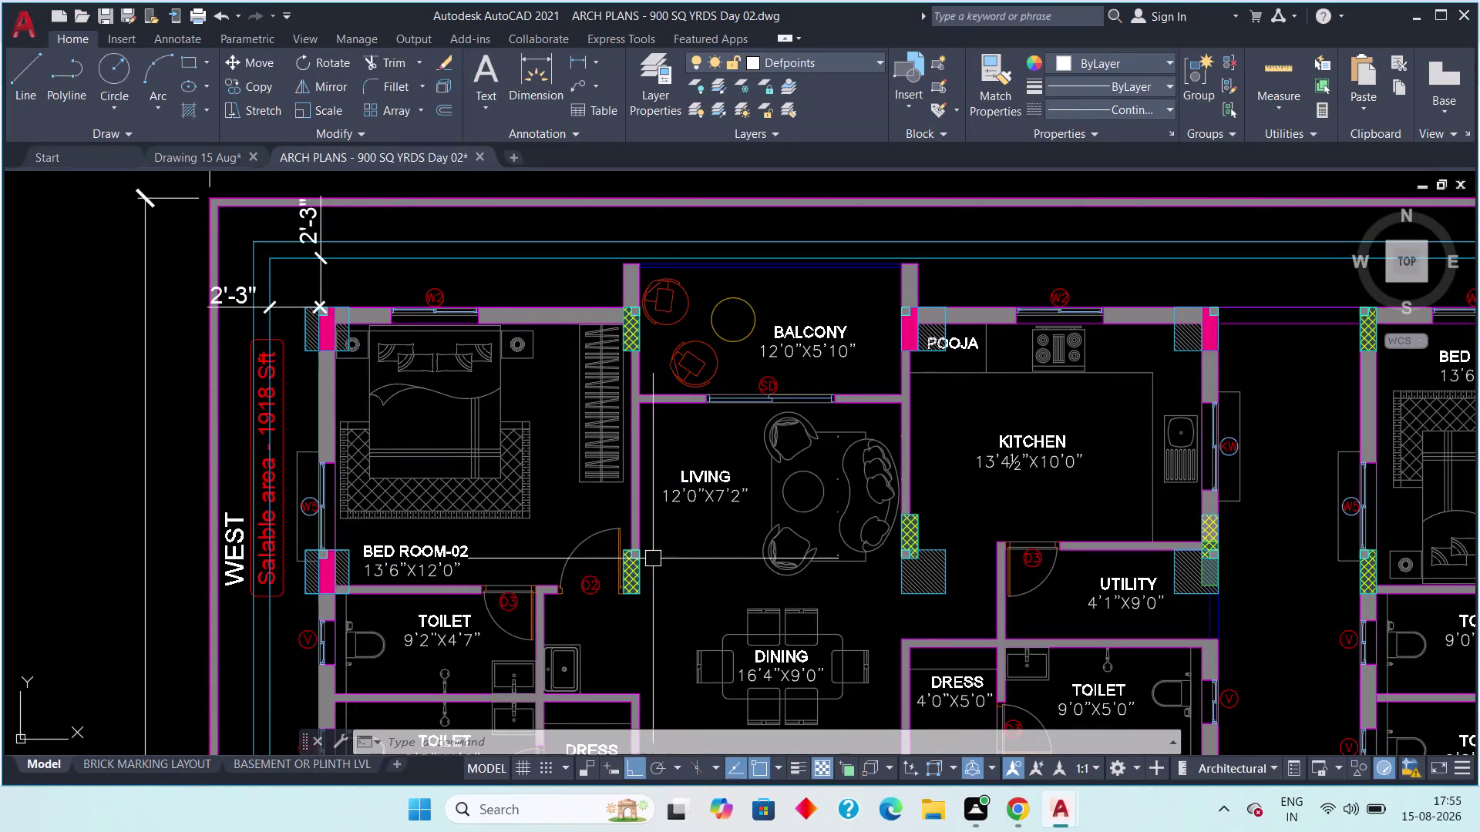
Pan and zoom the ARCH PLANS reference to bring the whole floor plan into view.
scroll(down, 3)
middle_drag(633, 559, 526, 562)
scroll(up, 3)
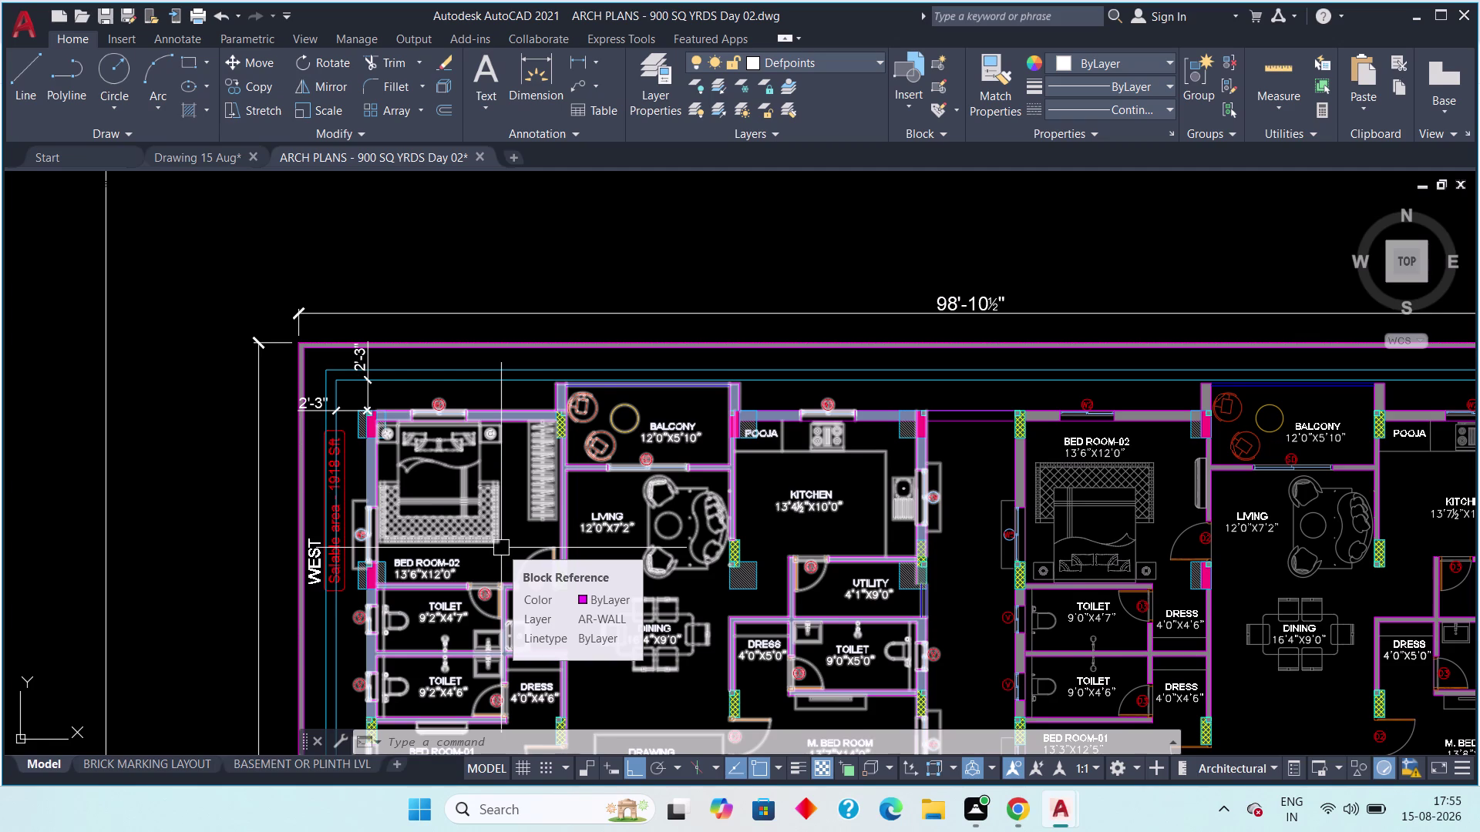
scroll(down, 3)
middle_drag(561, 535, 576, 501)
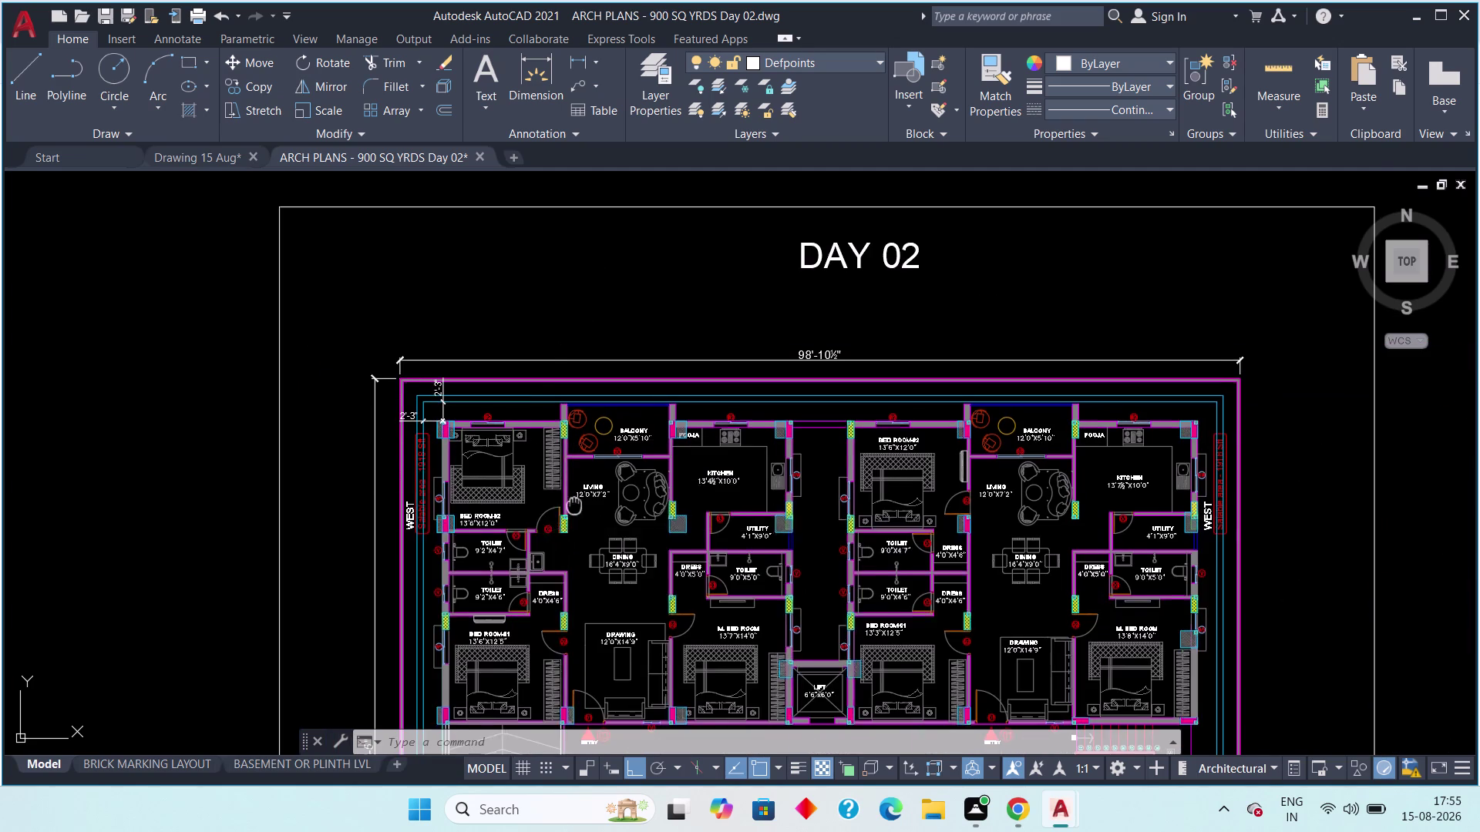
middle_drag(577, 501, 587, 430)
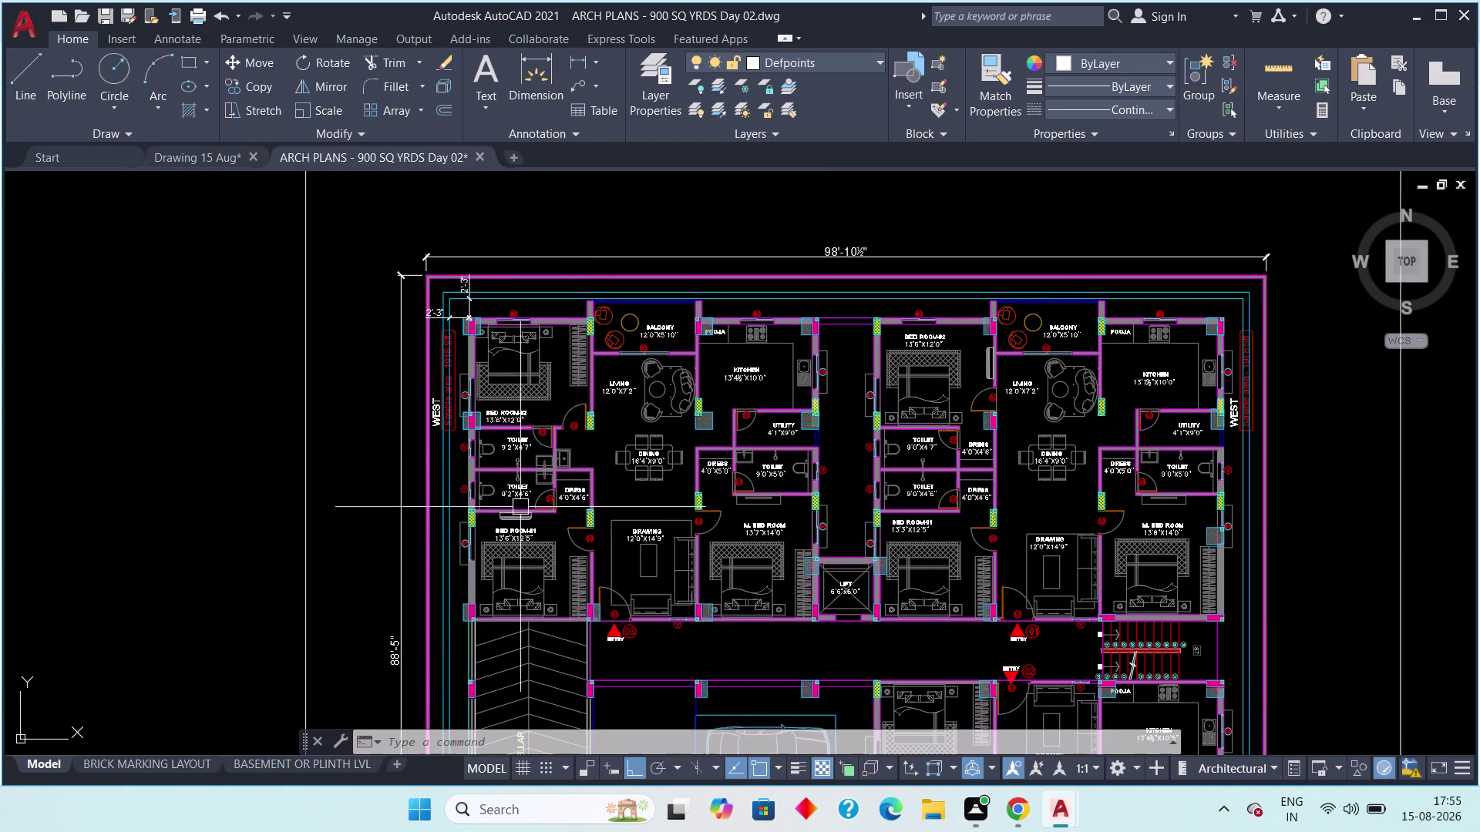
Zoom in on BED ROOM-02 to read its 13'6" x 12'0" size, then return to Drawing 15 Aug.
middle_drag(473, 407, 448, 485)
scroll(up, 3)
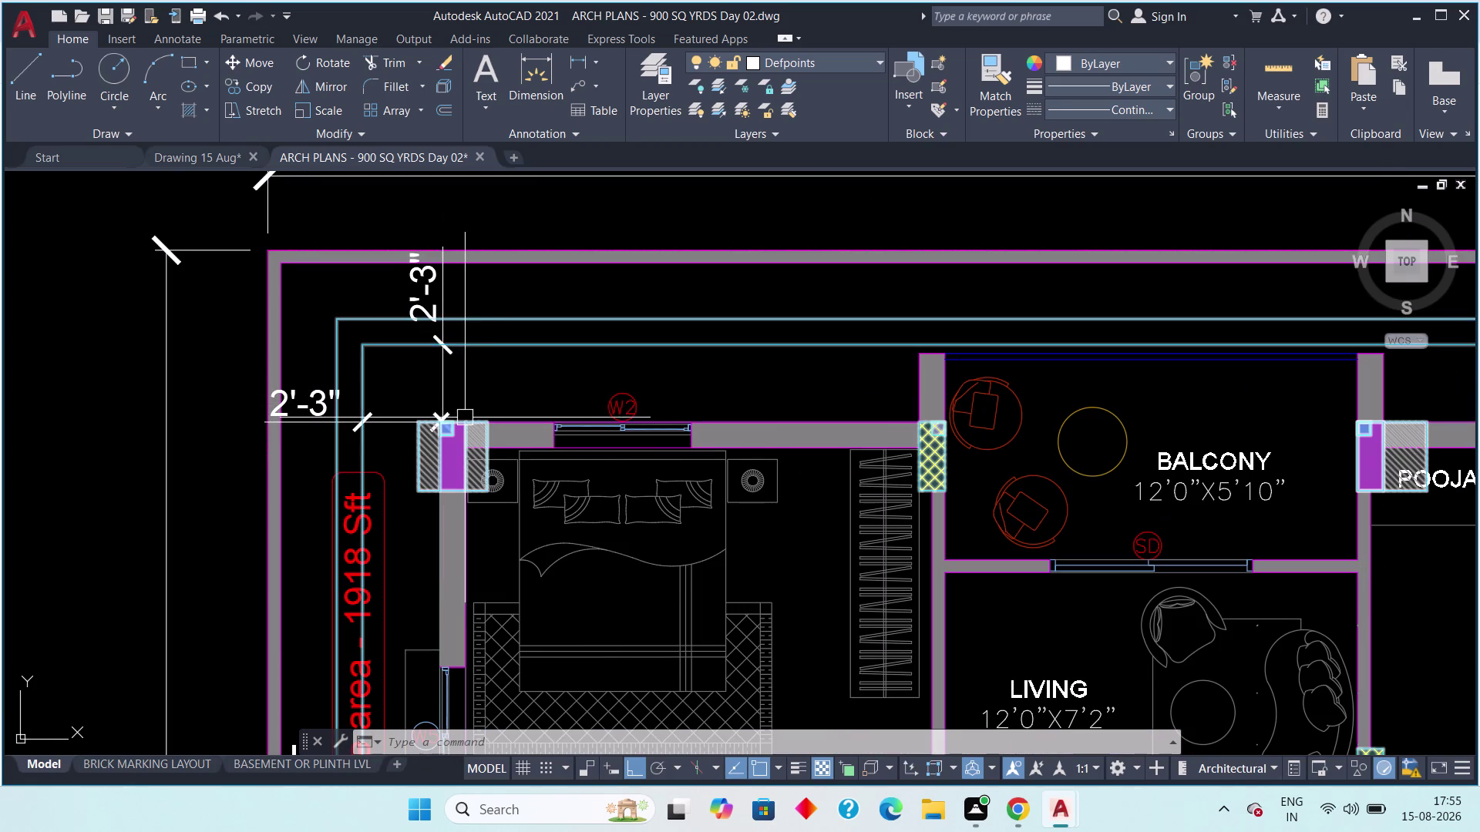
scroll(down, 3)
middle_drag(615, 453, 566, 463)
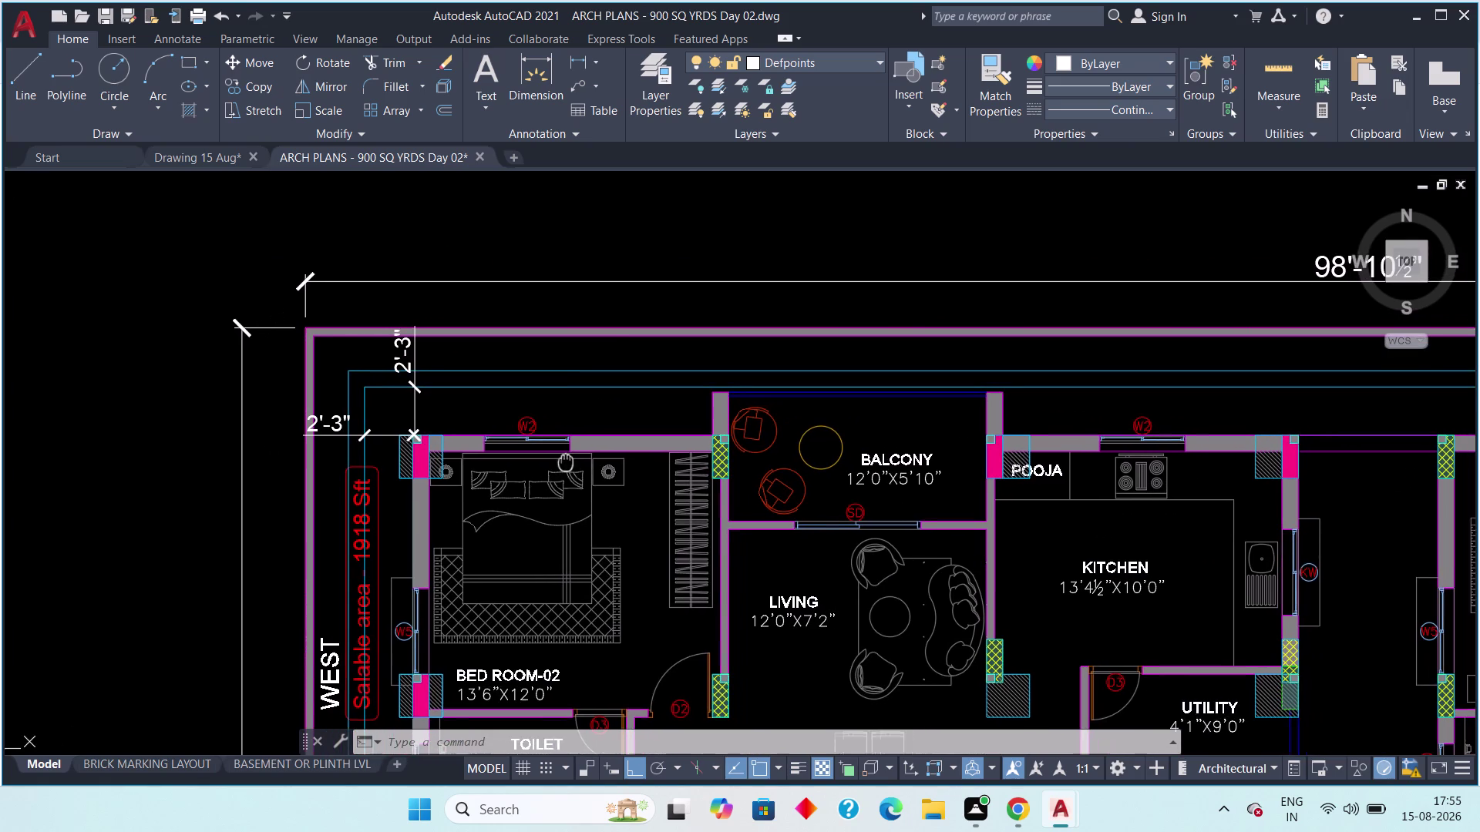
middle_drag(566, 463, 564, 463)
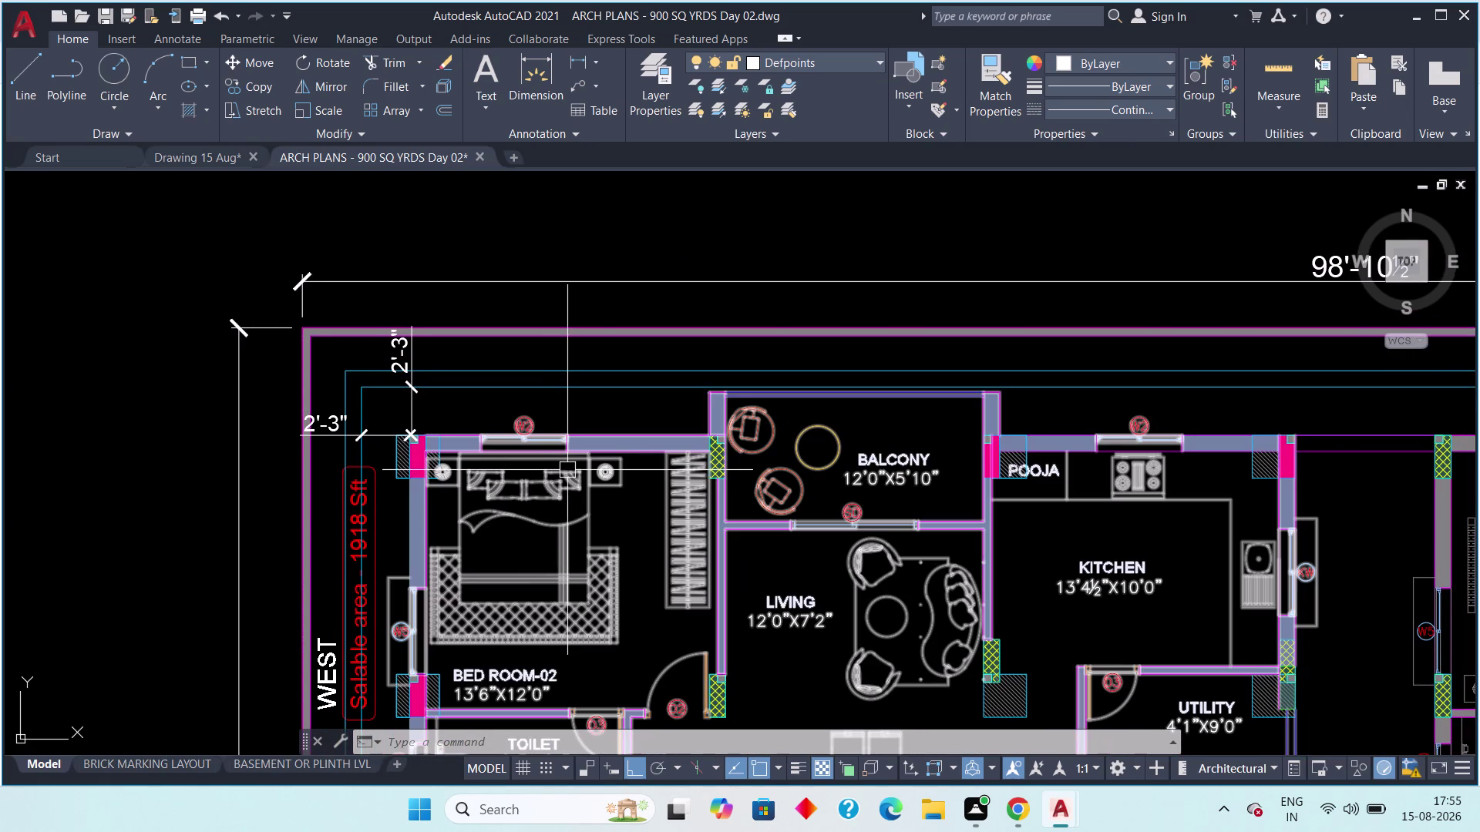
middle_drag(587, 659, 590, 485)
scroll(up, 3)
scroll(down, 3)
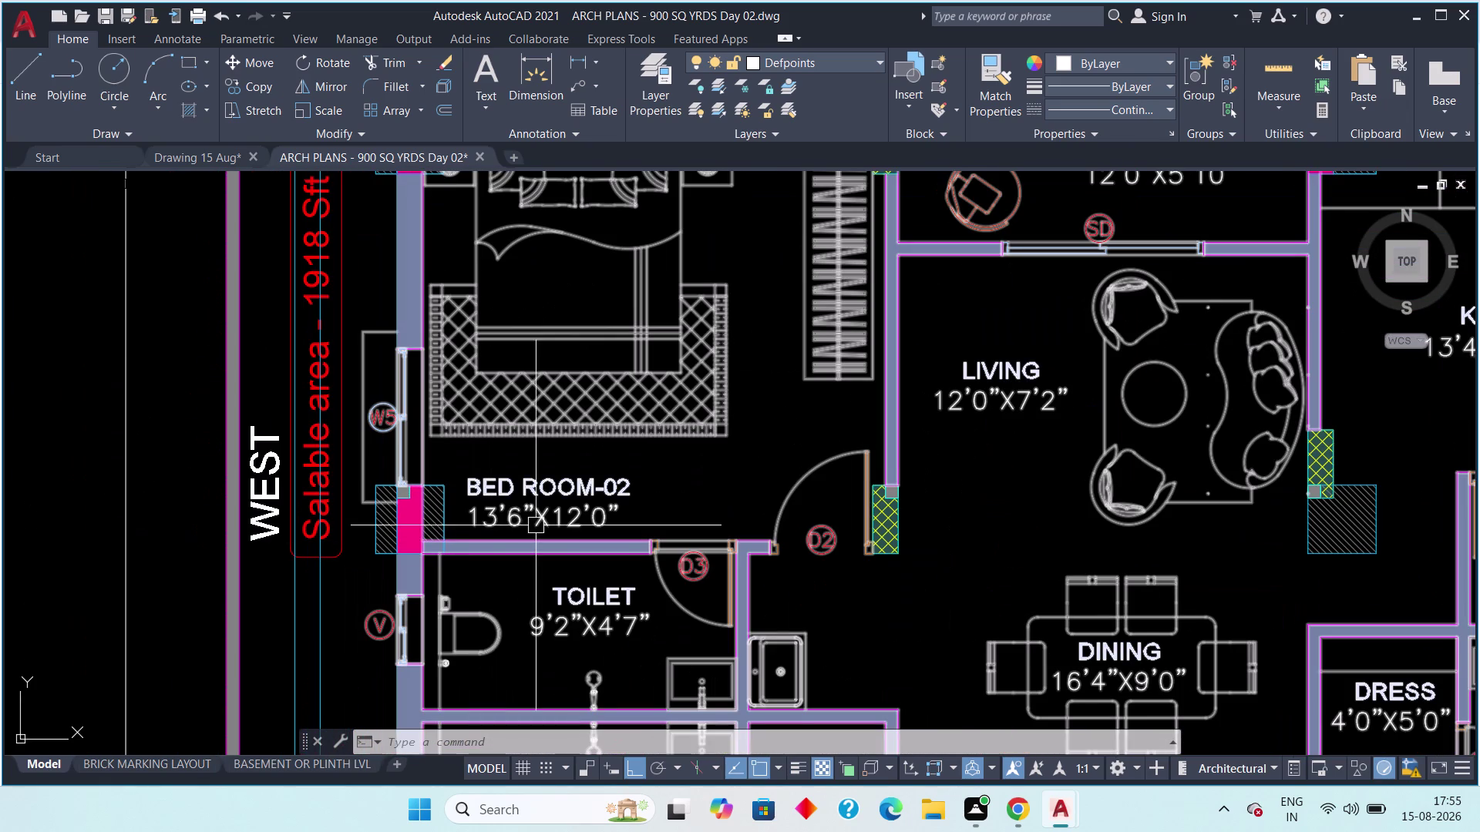
scroll(down, 3)
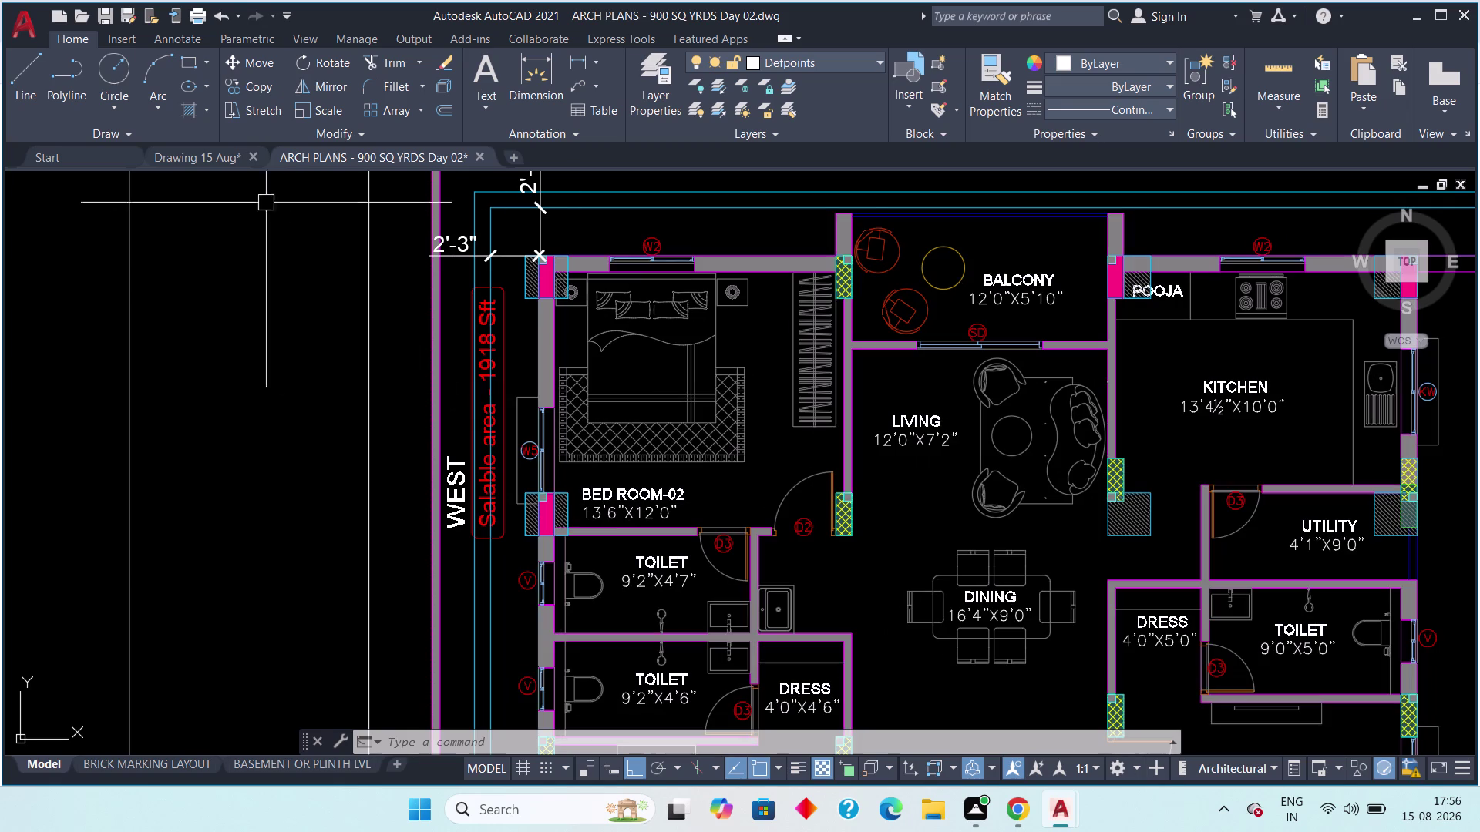
click(200, 158)
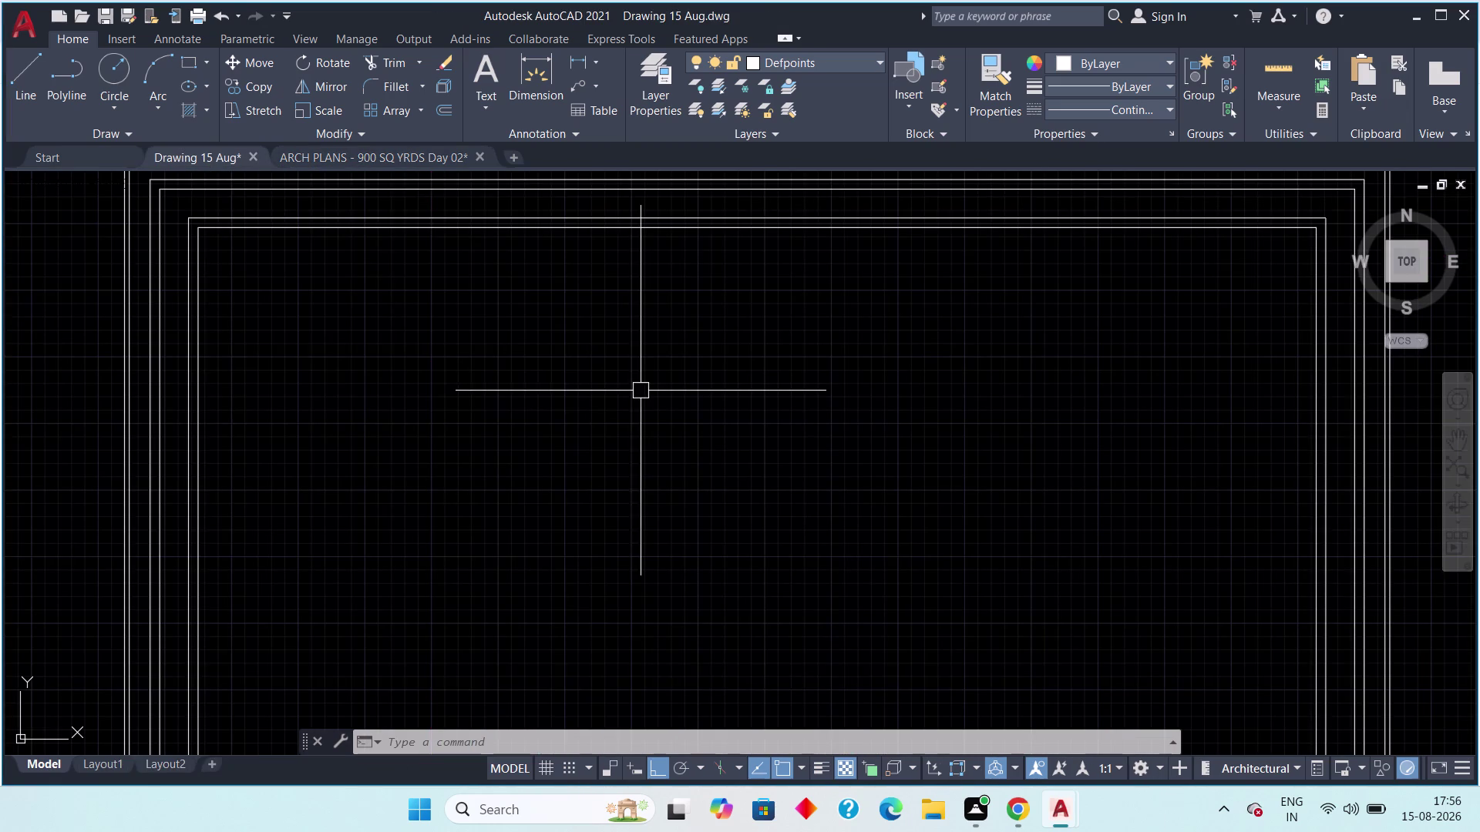
Explode the inner wall outline in Drawing 15 Aug into separate lines.
middle_drag(342, 364, 420, 381)
click(277, 425)
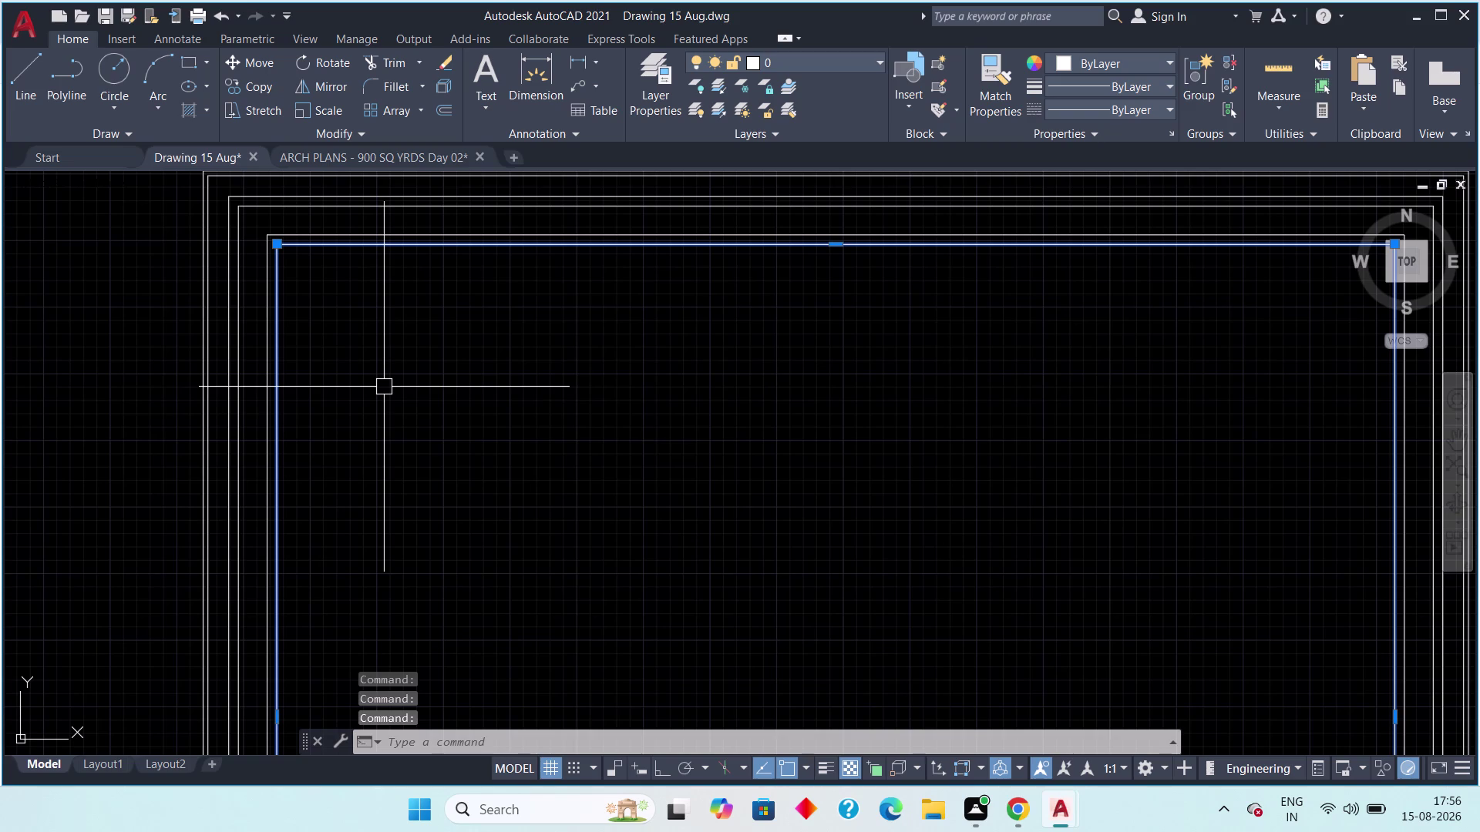
text(explo)
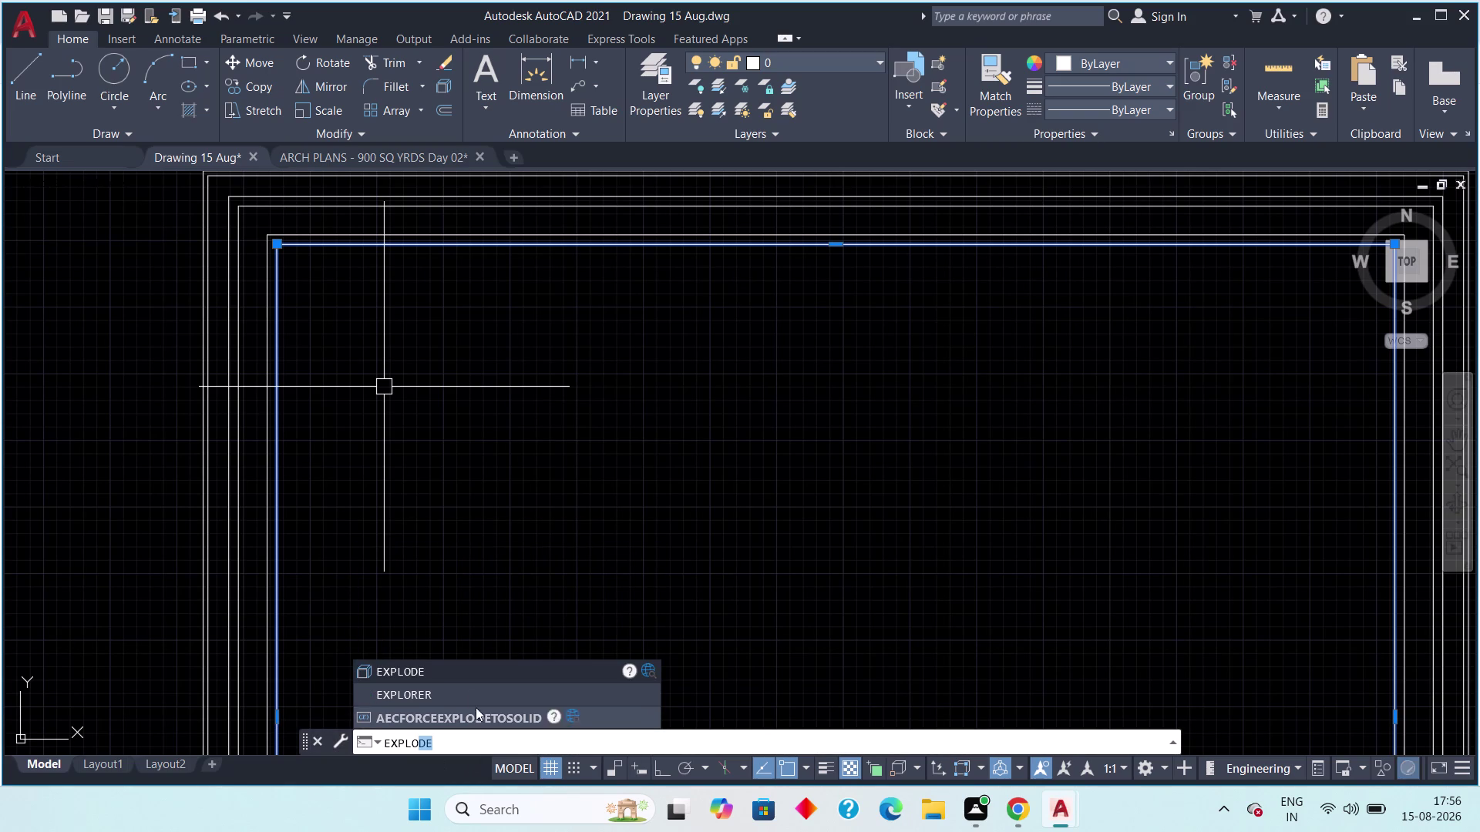
click(445, 667)
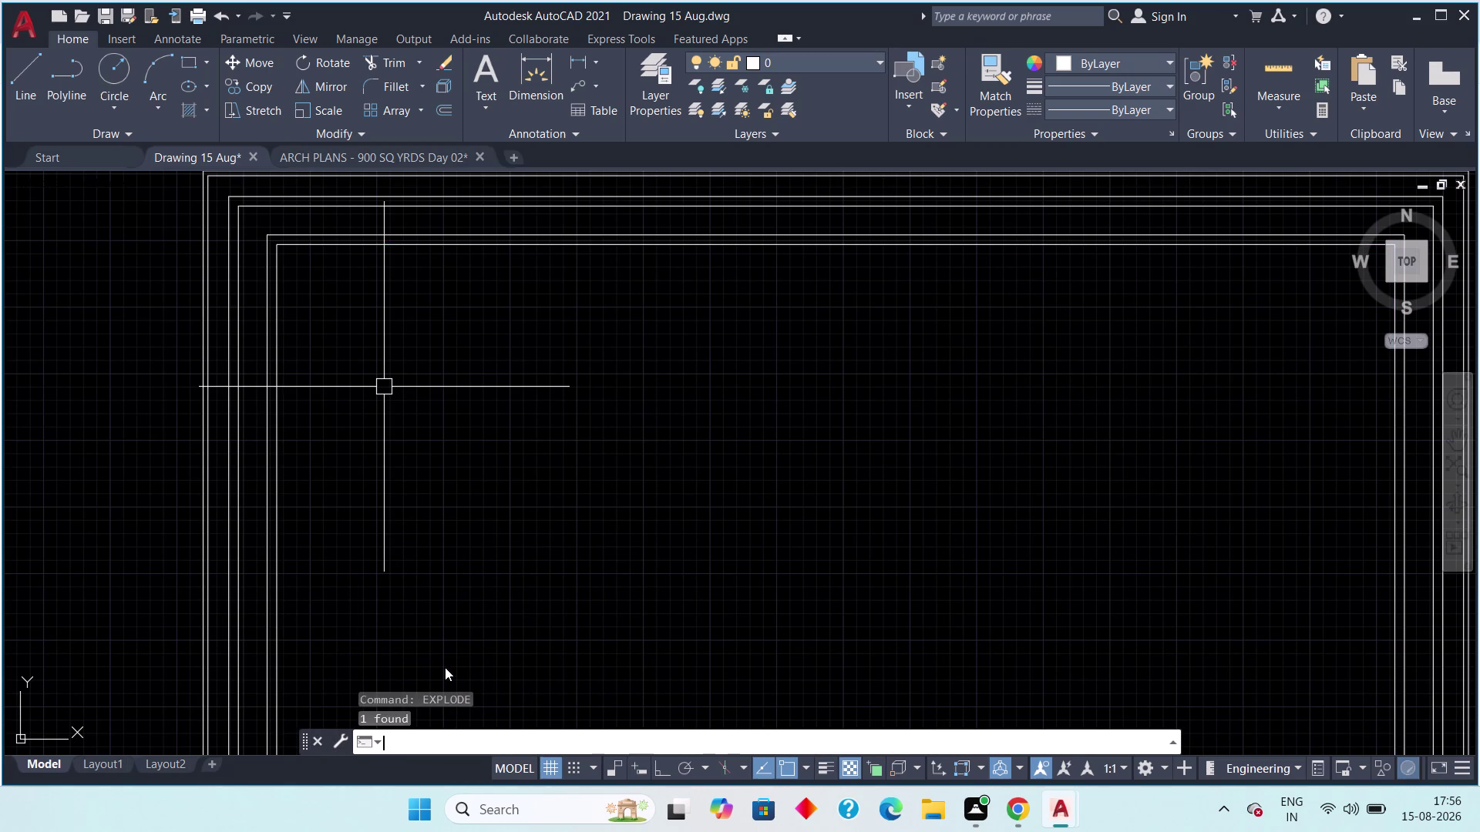
click(283, 510)
key(Escape)
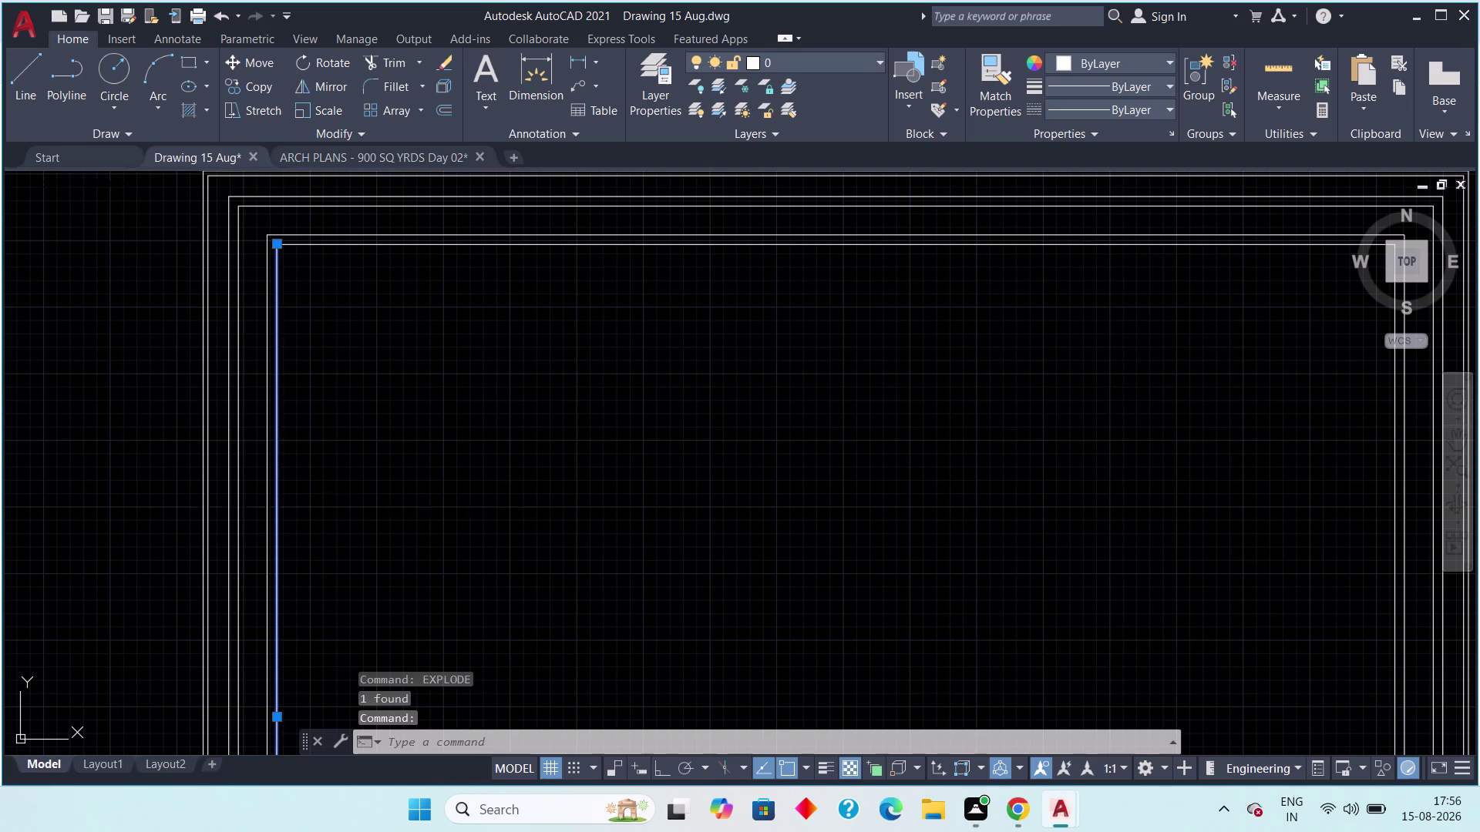
Offset the left inner wall line 13'6" to the right for the bedroom width.
key(o)
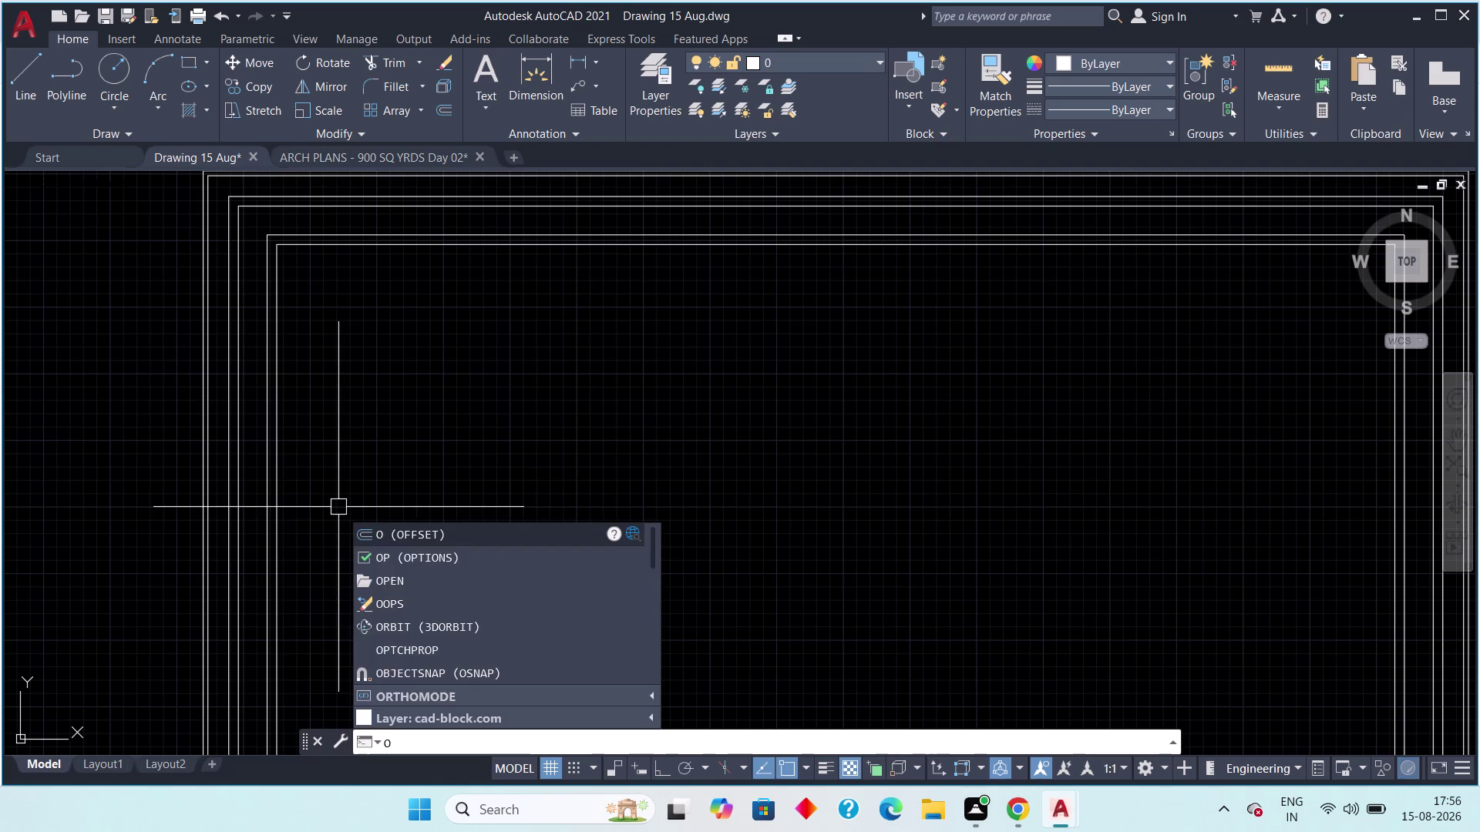
text(ff)
key(space)
text(13)
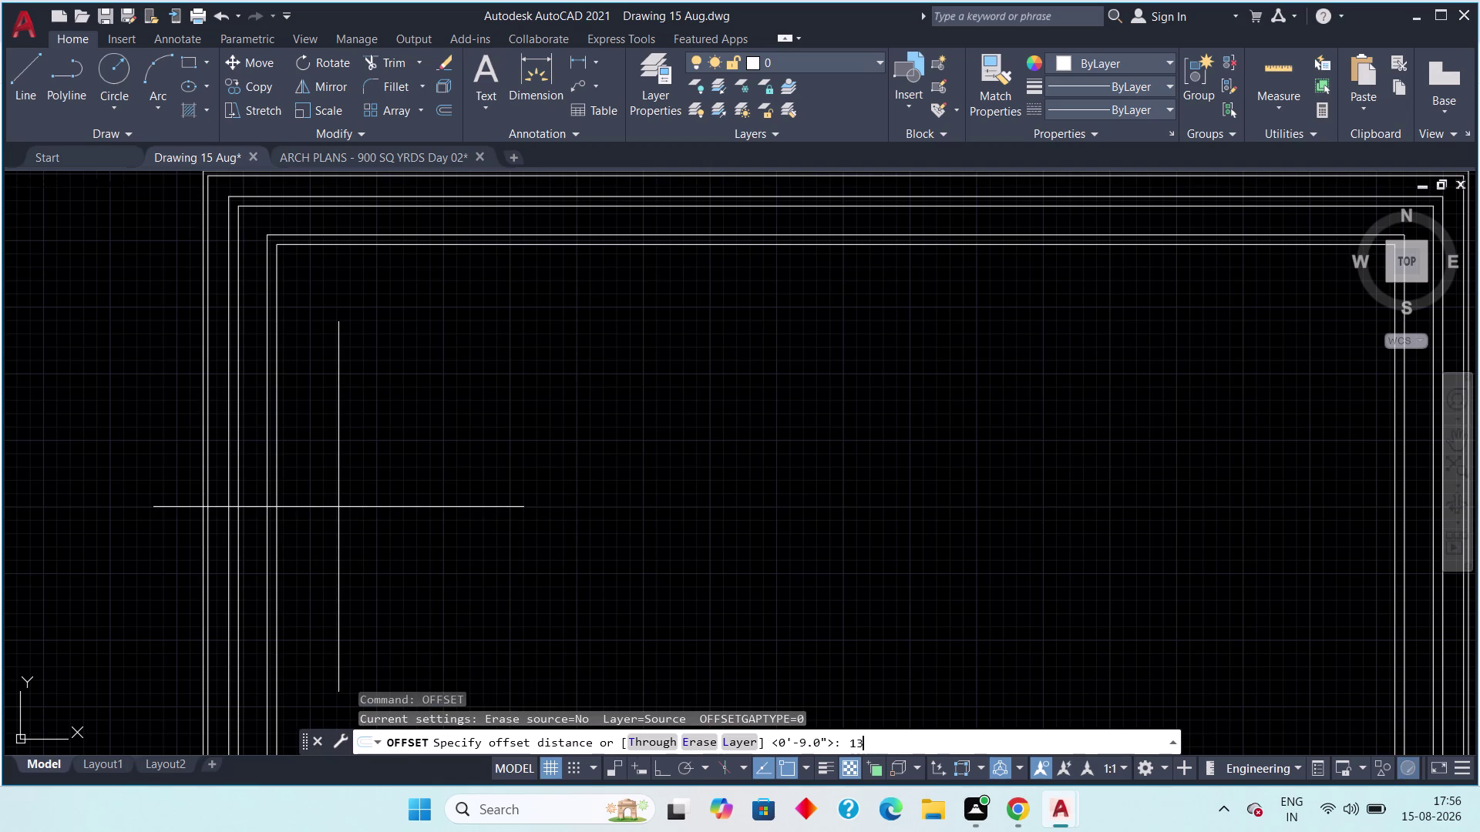
text('6)
key(shift+quotedbl)
key(space)
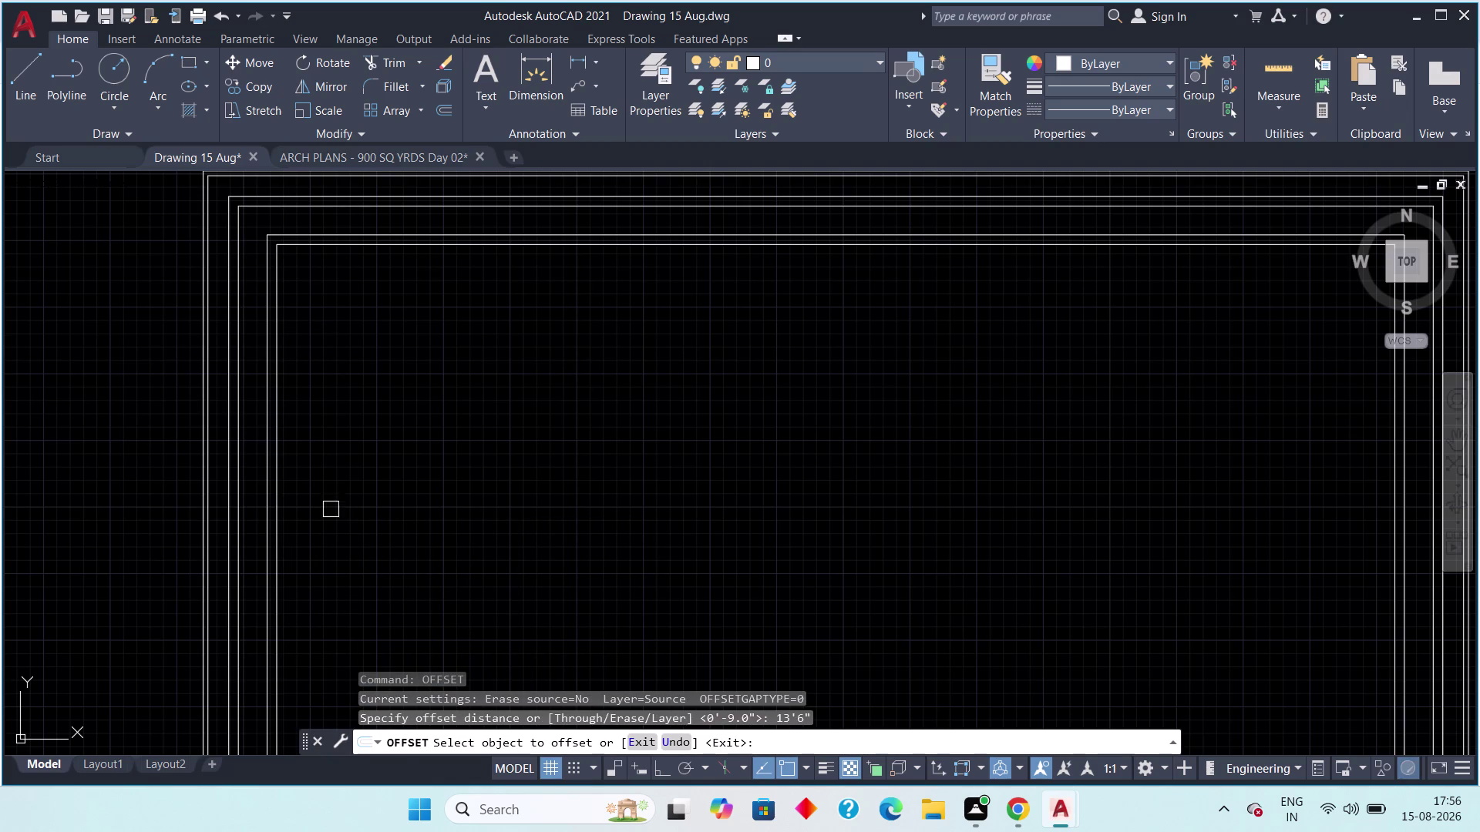
click(283, 540)
click(407, 510)
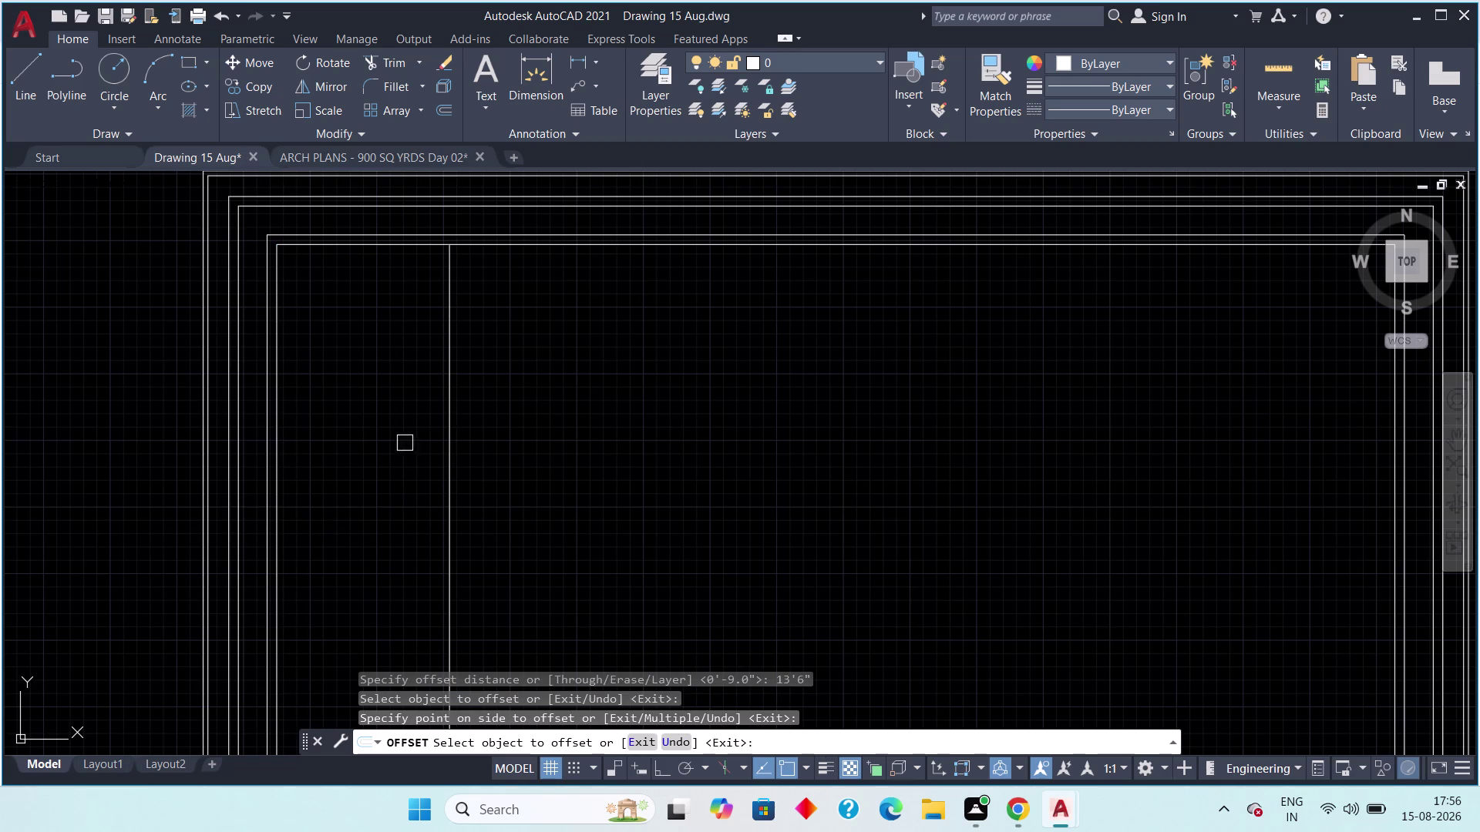
key(Escape)
Add a 4.5" wall-thickness line beside the new bedroom wall line.
key(space)
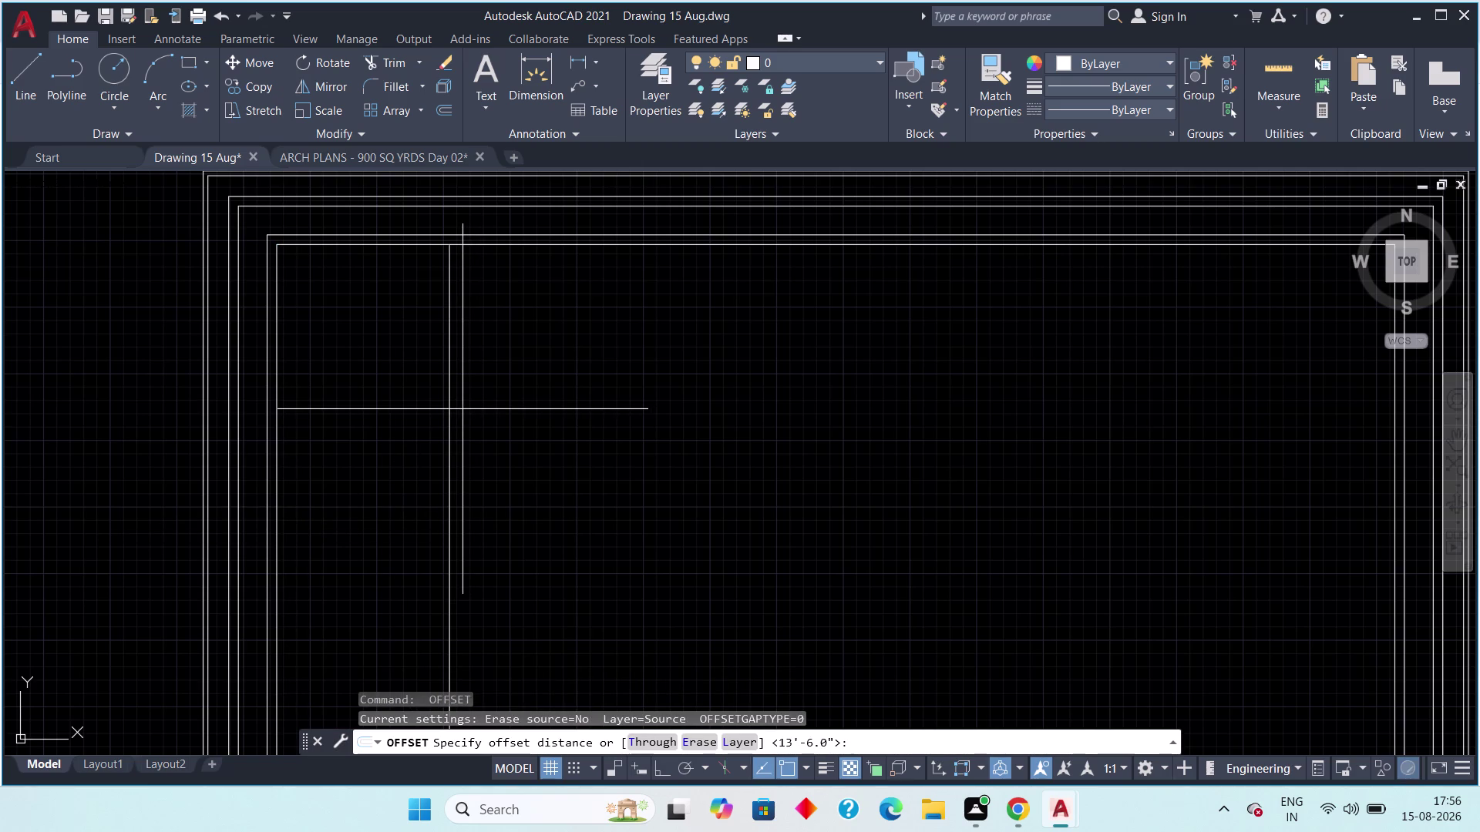
text(4.5")
key(space)
click(450, 430)
click(540, 423)
key(Escape)
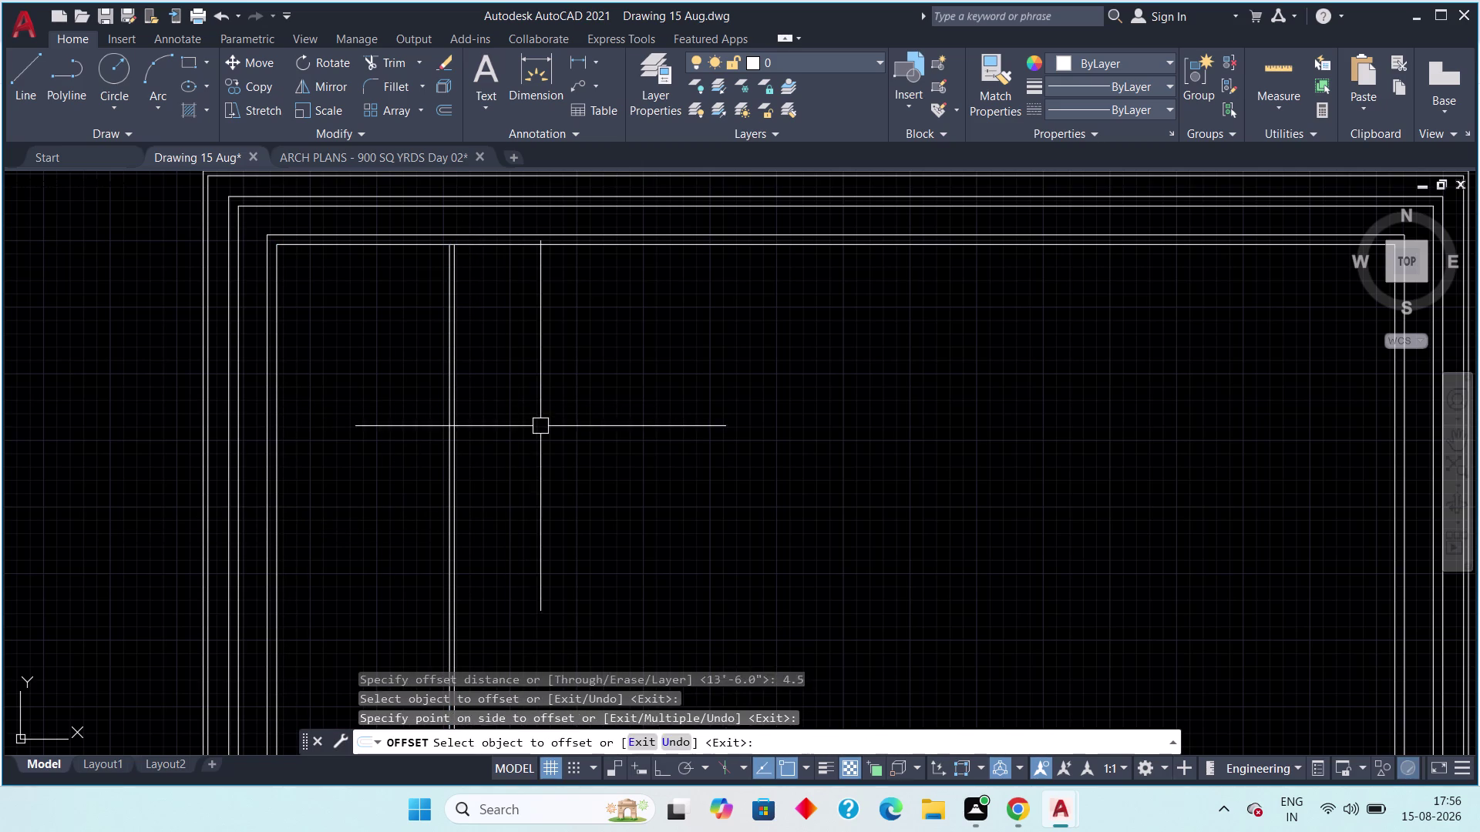
Offset the last wall line 12' to the right.
key(space)
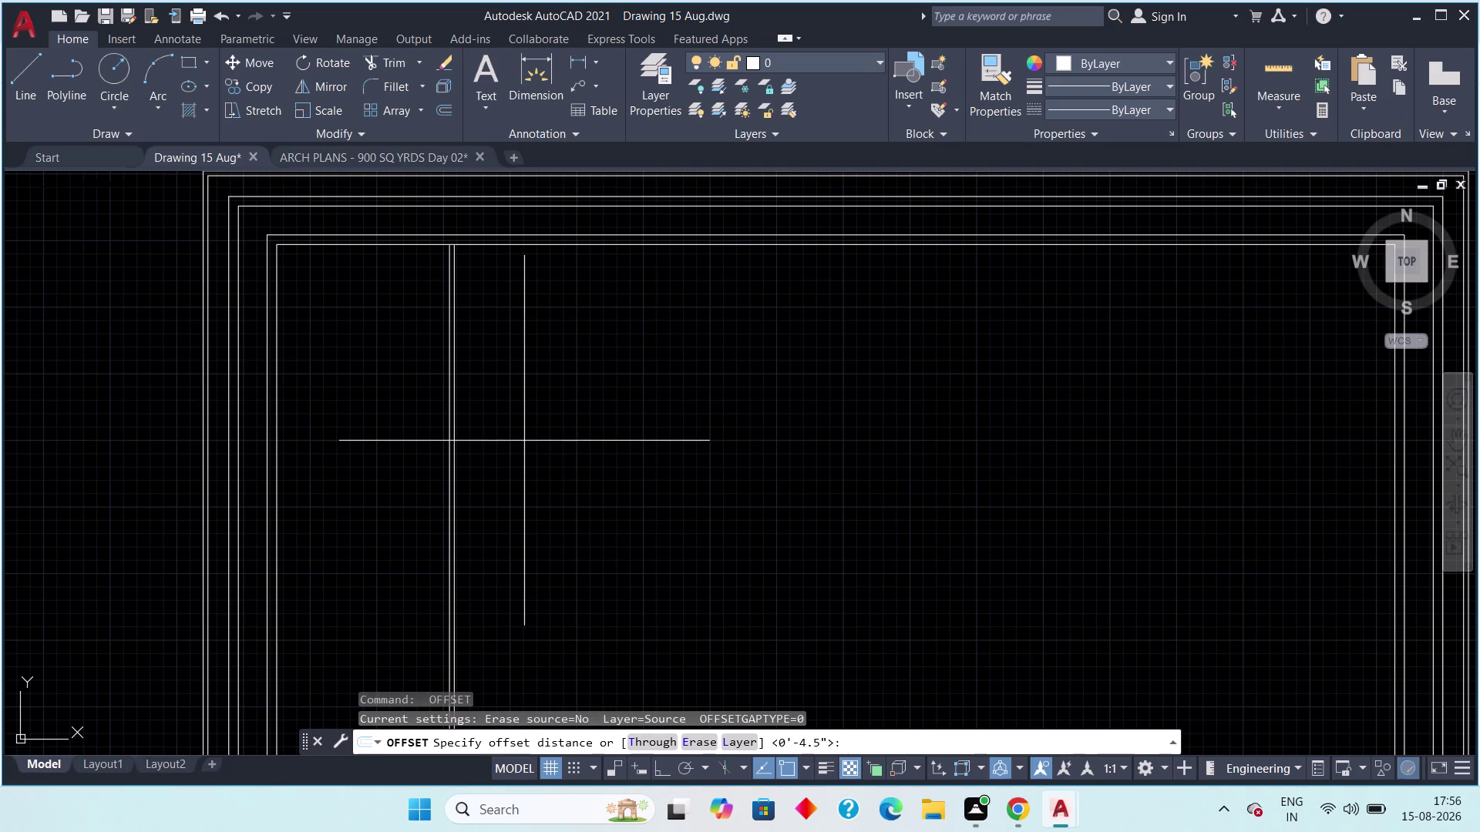
text(12)
key(apostrophe)
key(space)
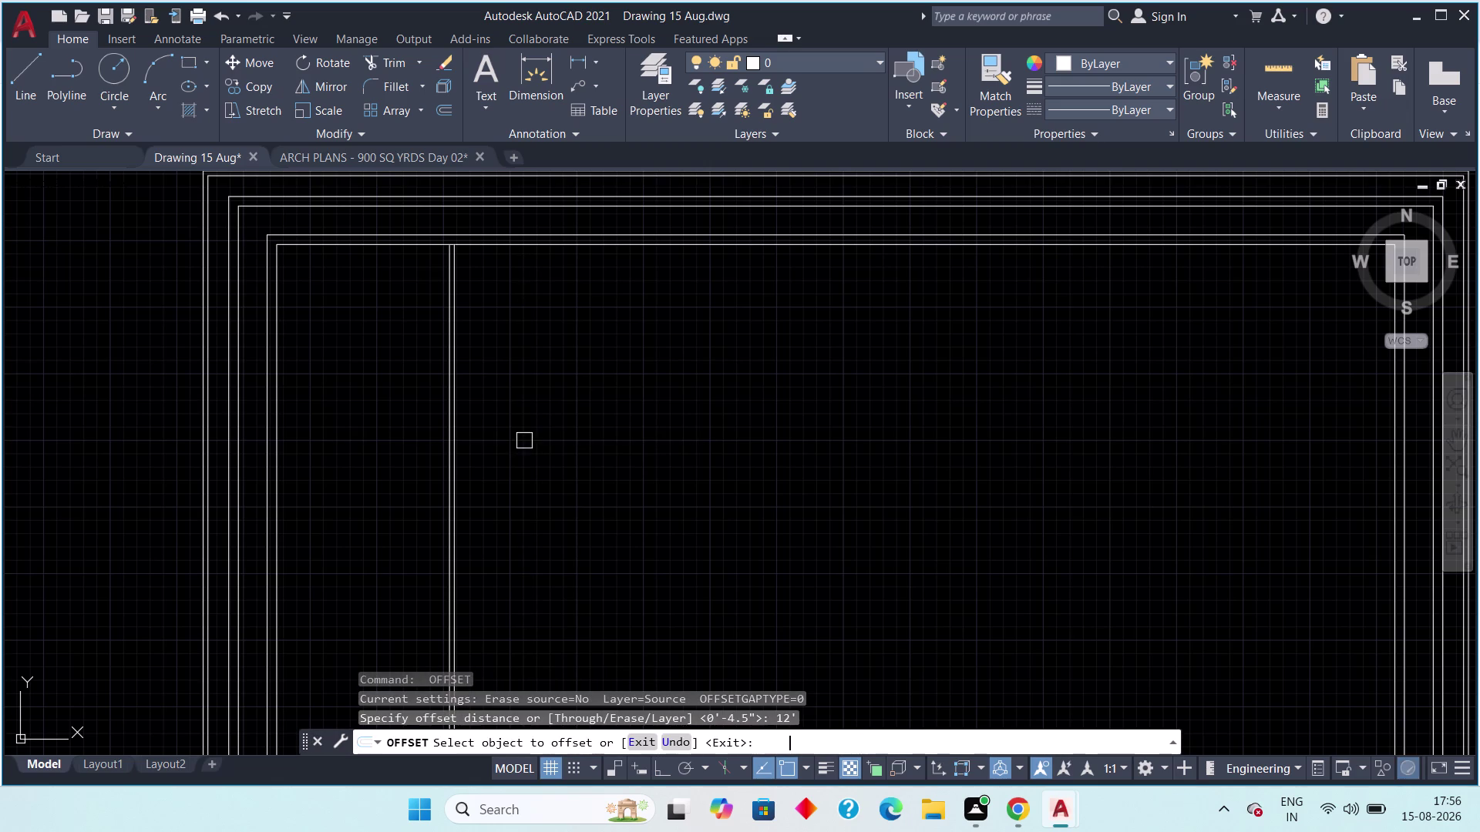
scroll(up, 3)
click(434, 517)
click(523, 496)
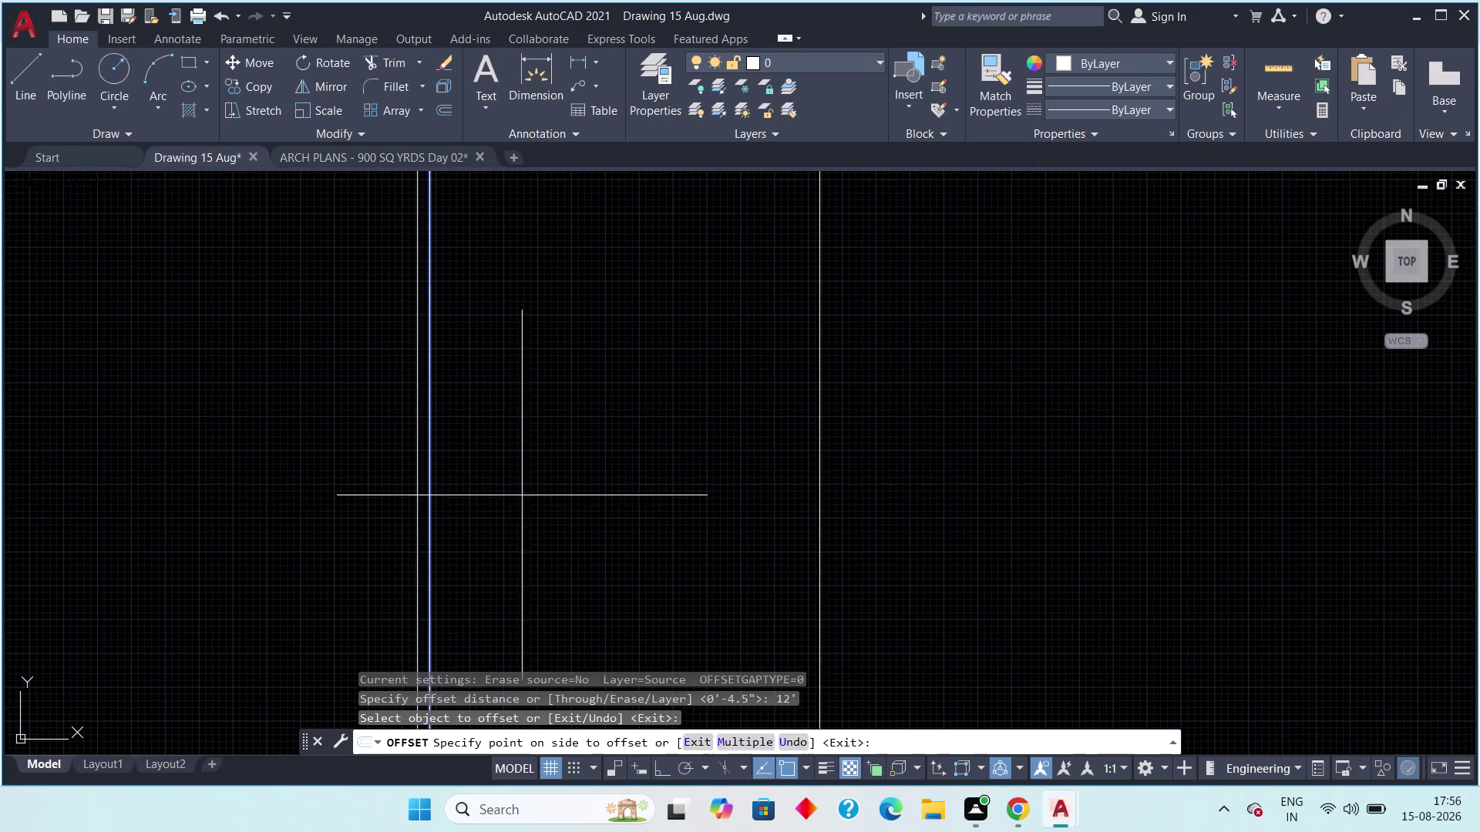
scroll(down, 3)
middle_drag(581, 475, 481, 470)
key(Escape)
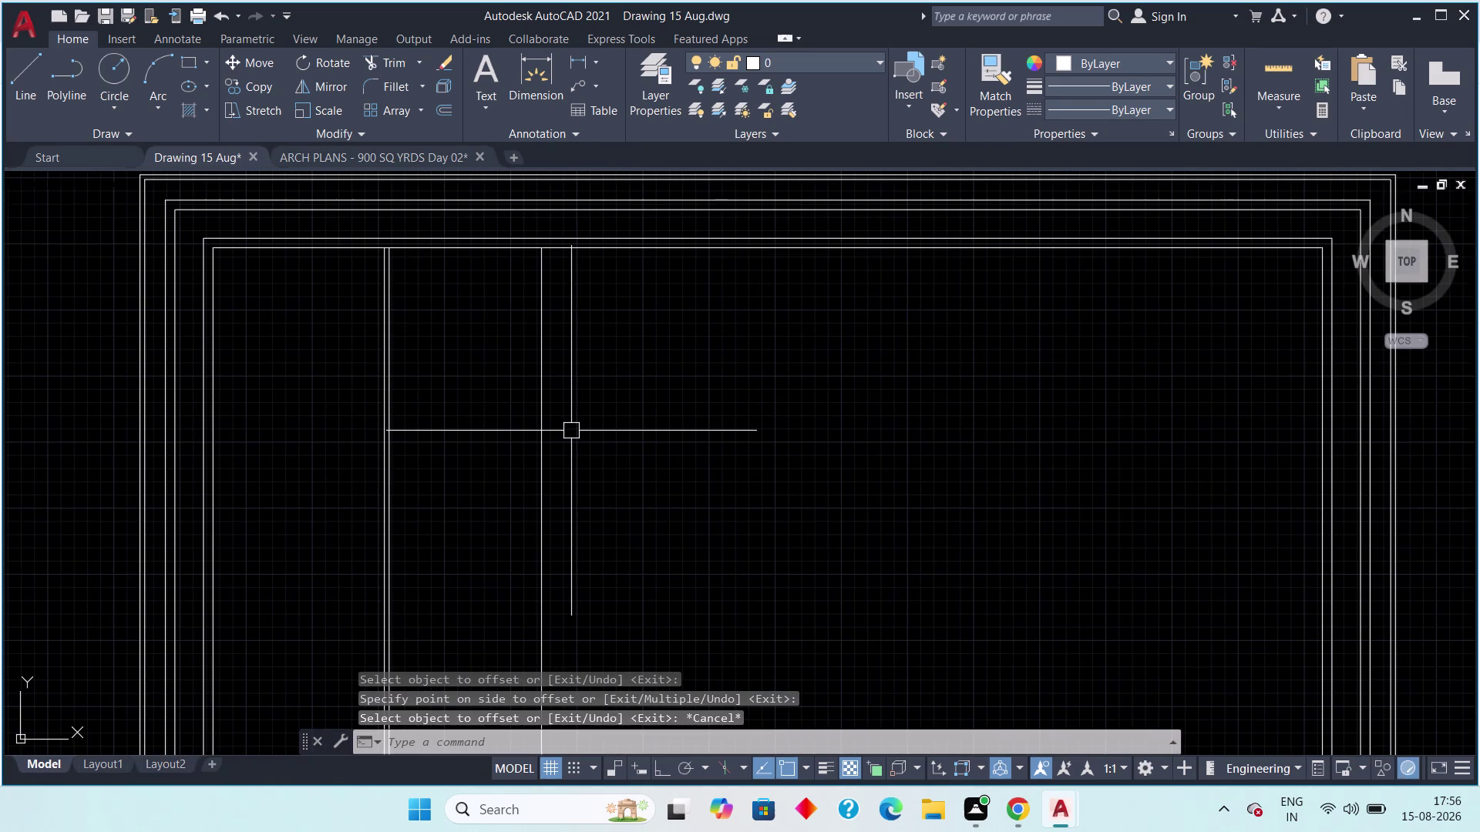
Add a 4.5" thickness line beside the 12-foot wall line, then show the reference plan.
key(space)
text(4)
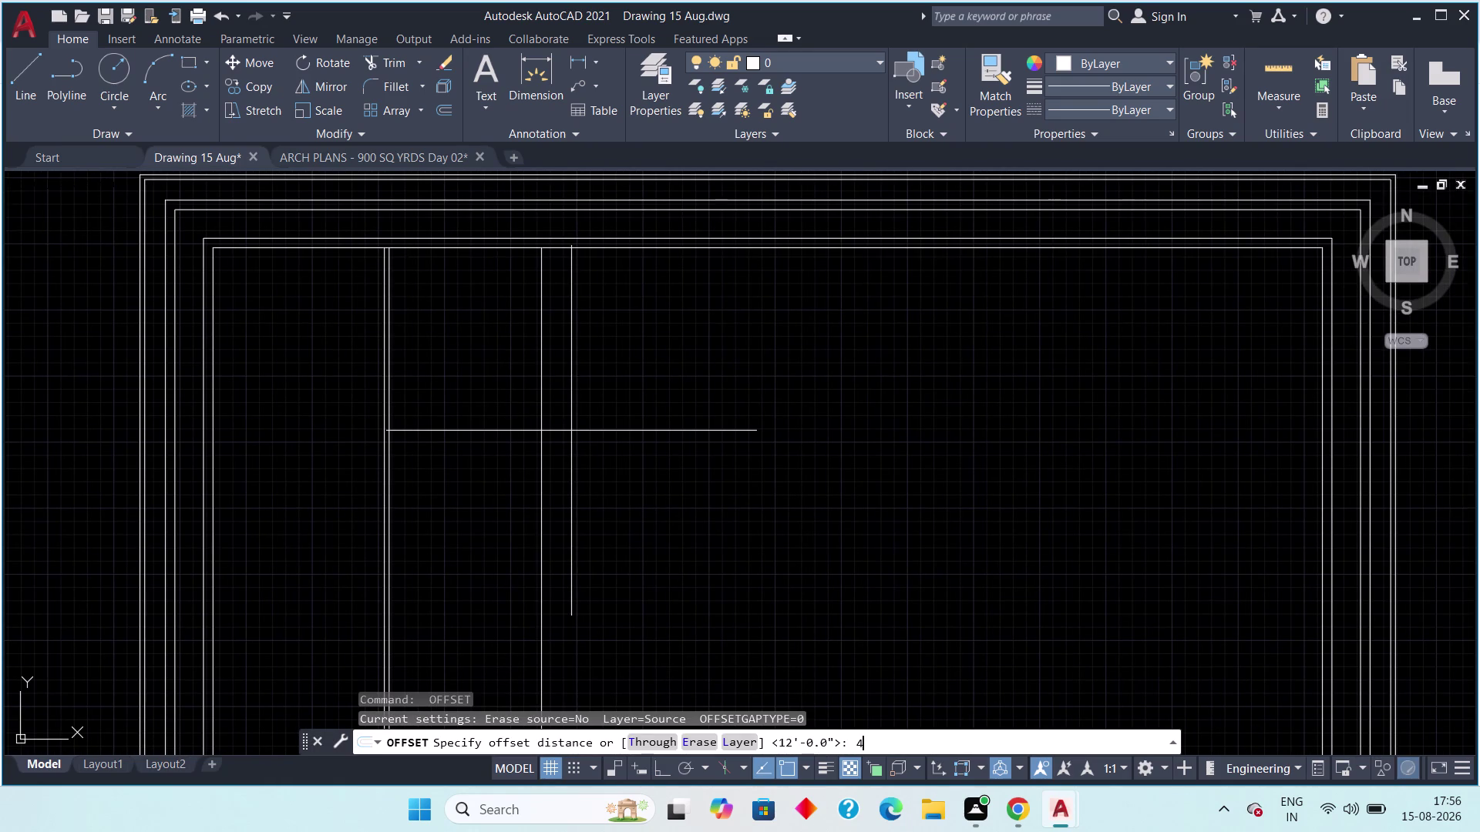
text(.5)
text(")
key(space)
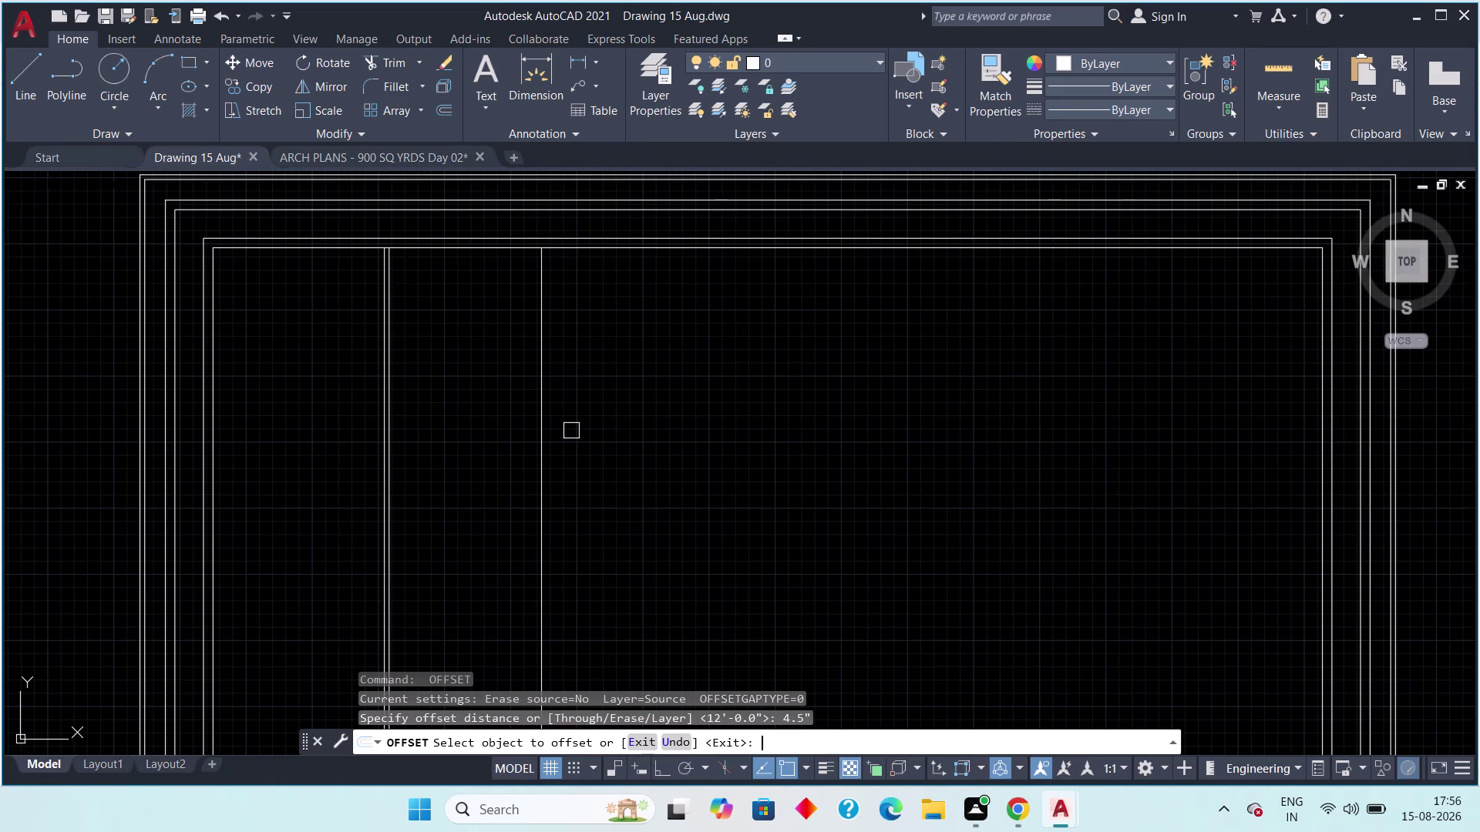
click(538, 449)
click(568, 440)
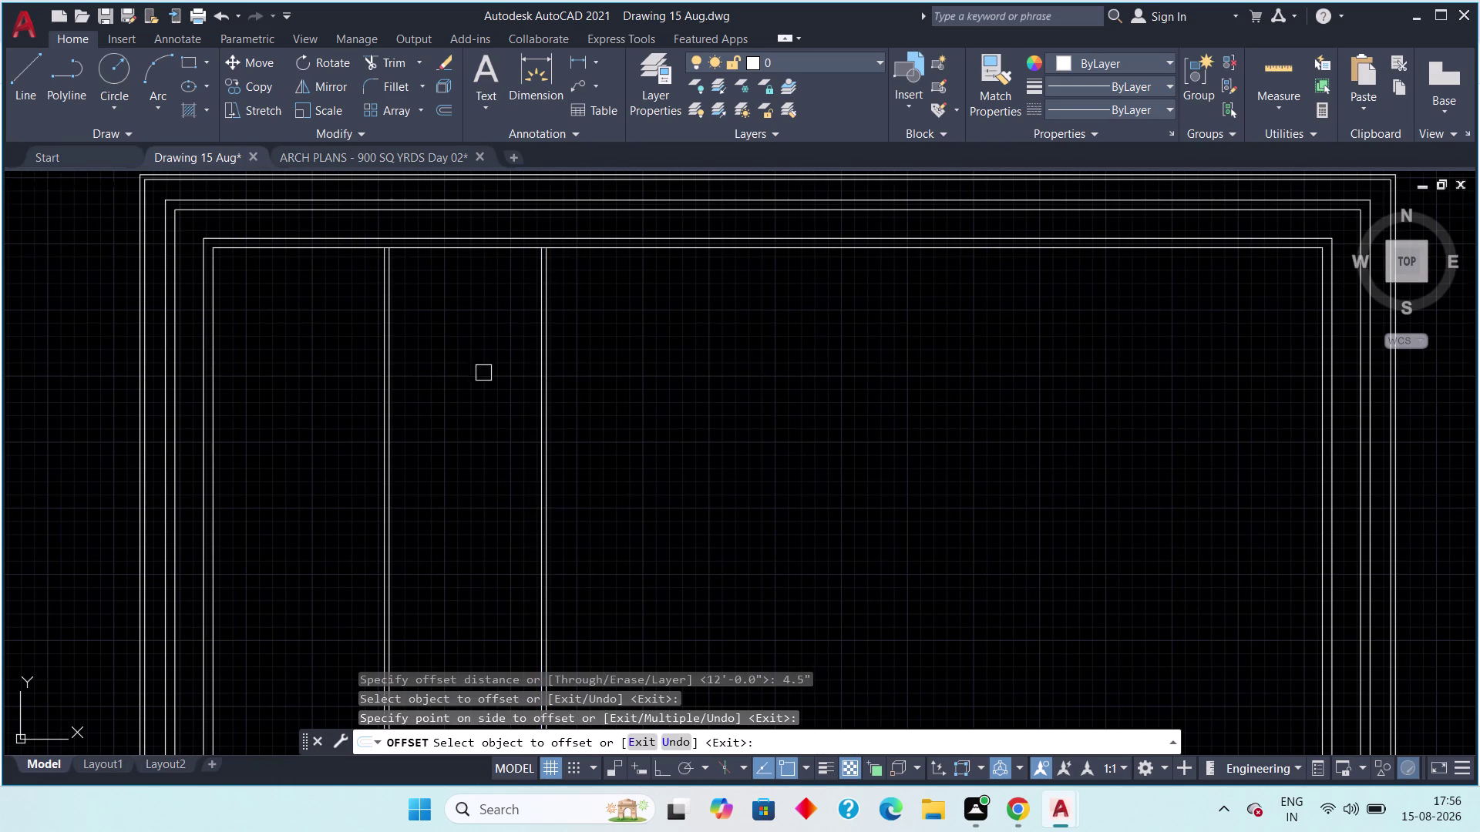
click(373, 155)
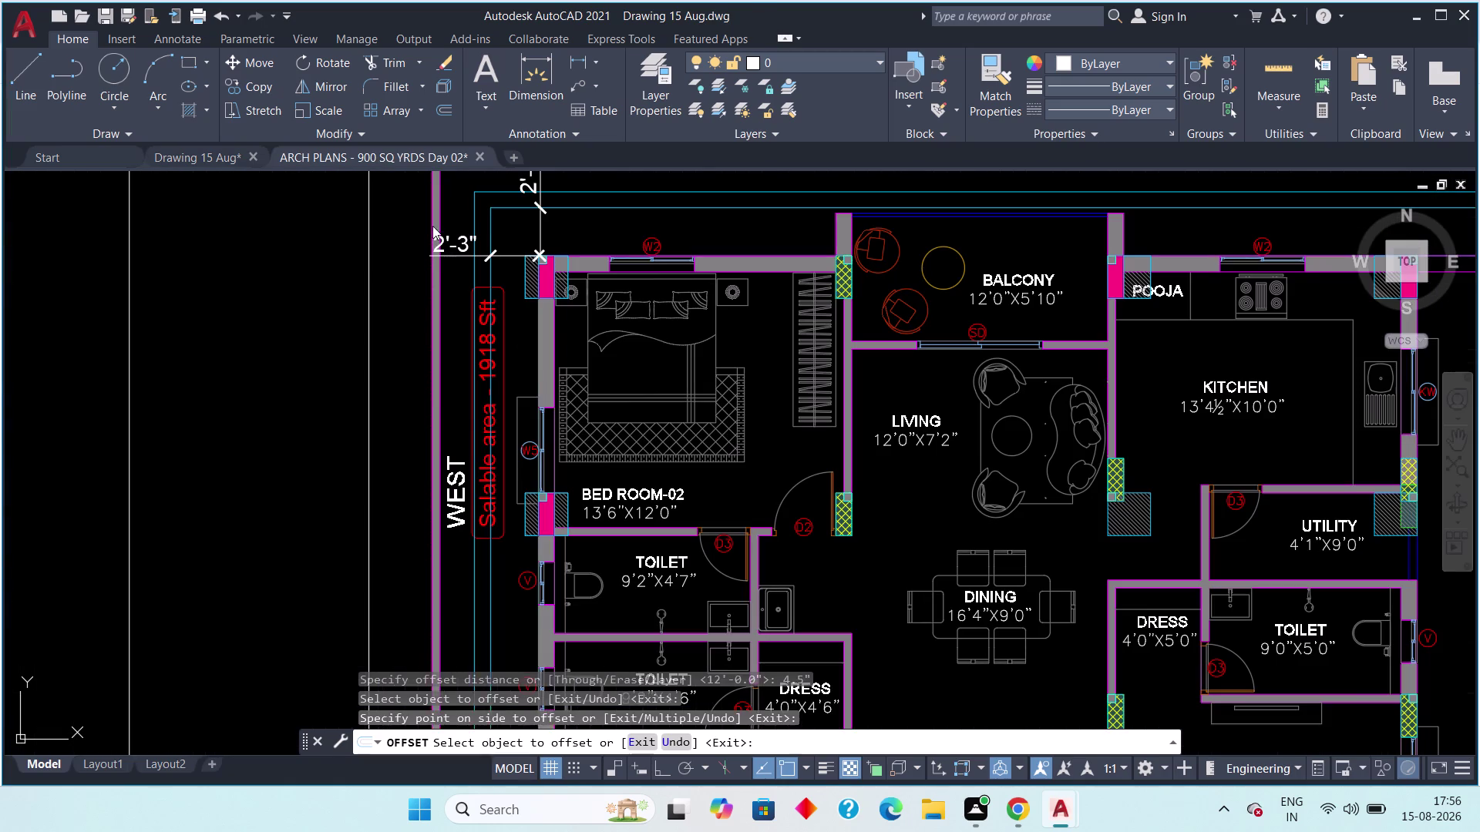
Pan to the kitchen on the reference plan to read its 13'4½" x 10'0" size, then return to Drawing 15 Aug.
middle_drag(942, 465, 510, 475)
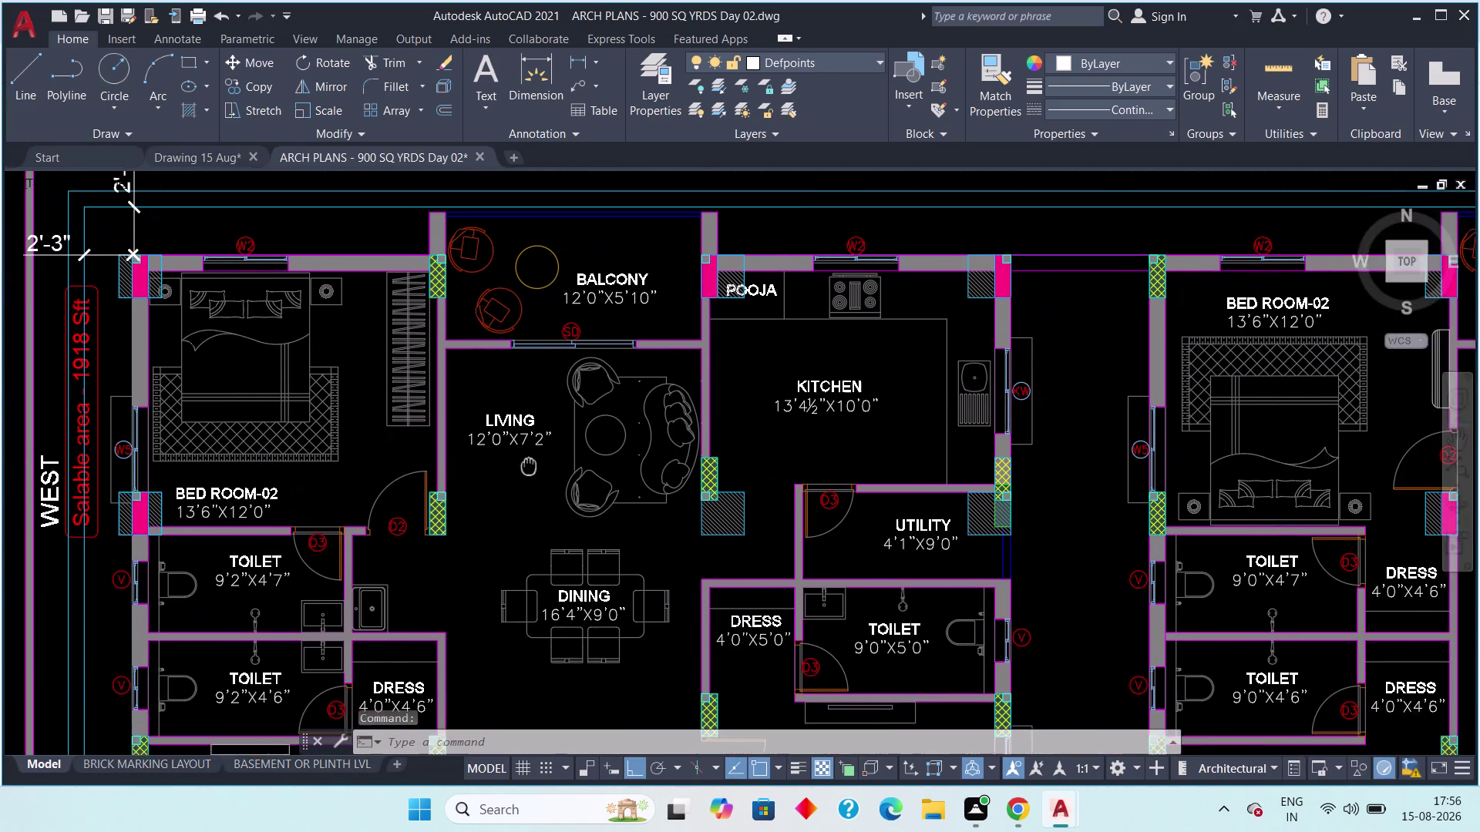
middle_drag(510, 475, 450, 488)
scroll(up, 3)
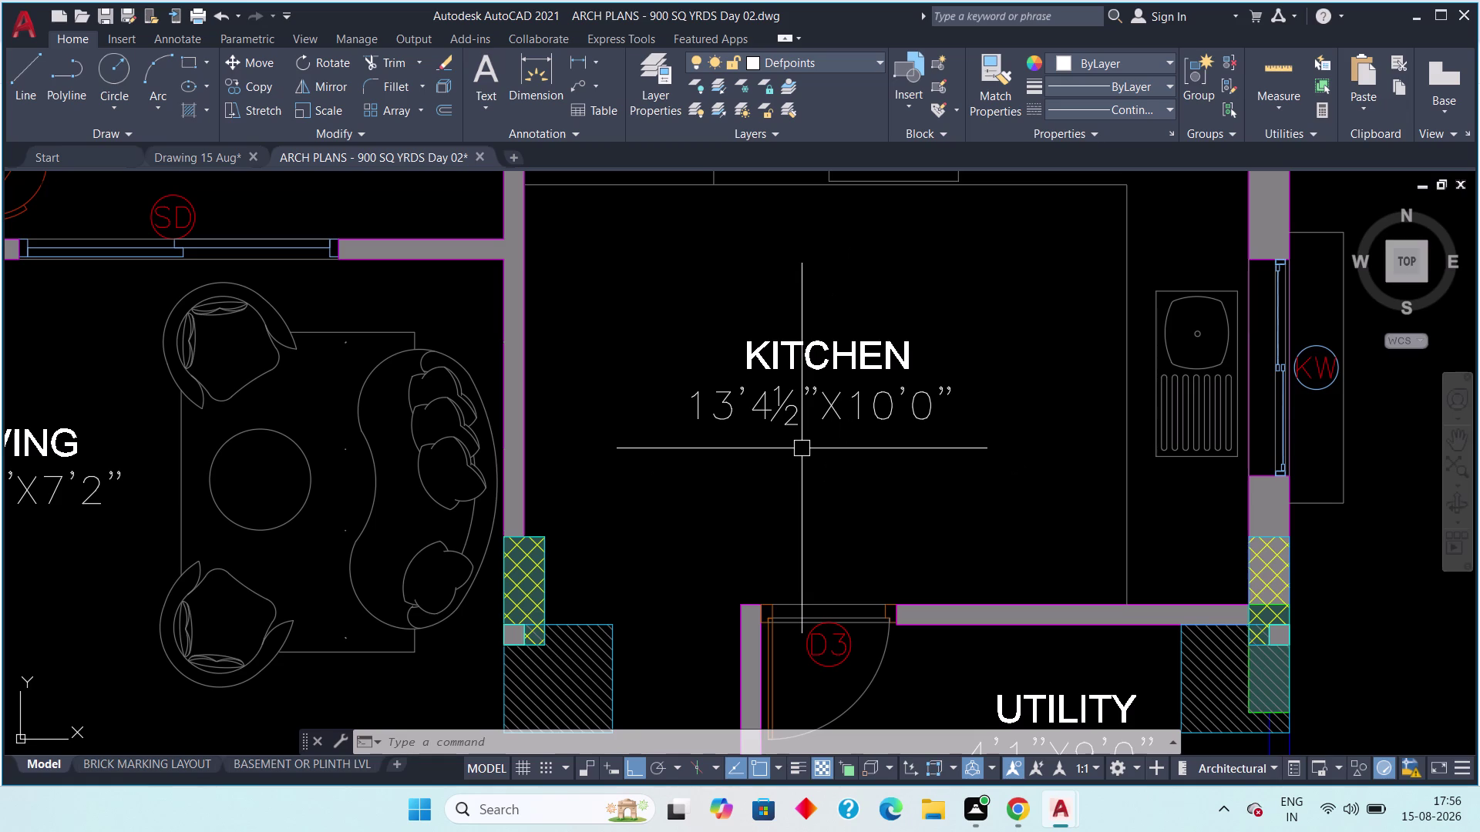
scroll(down, 3)
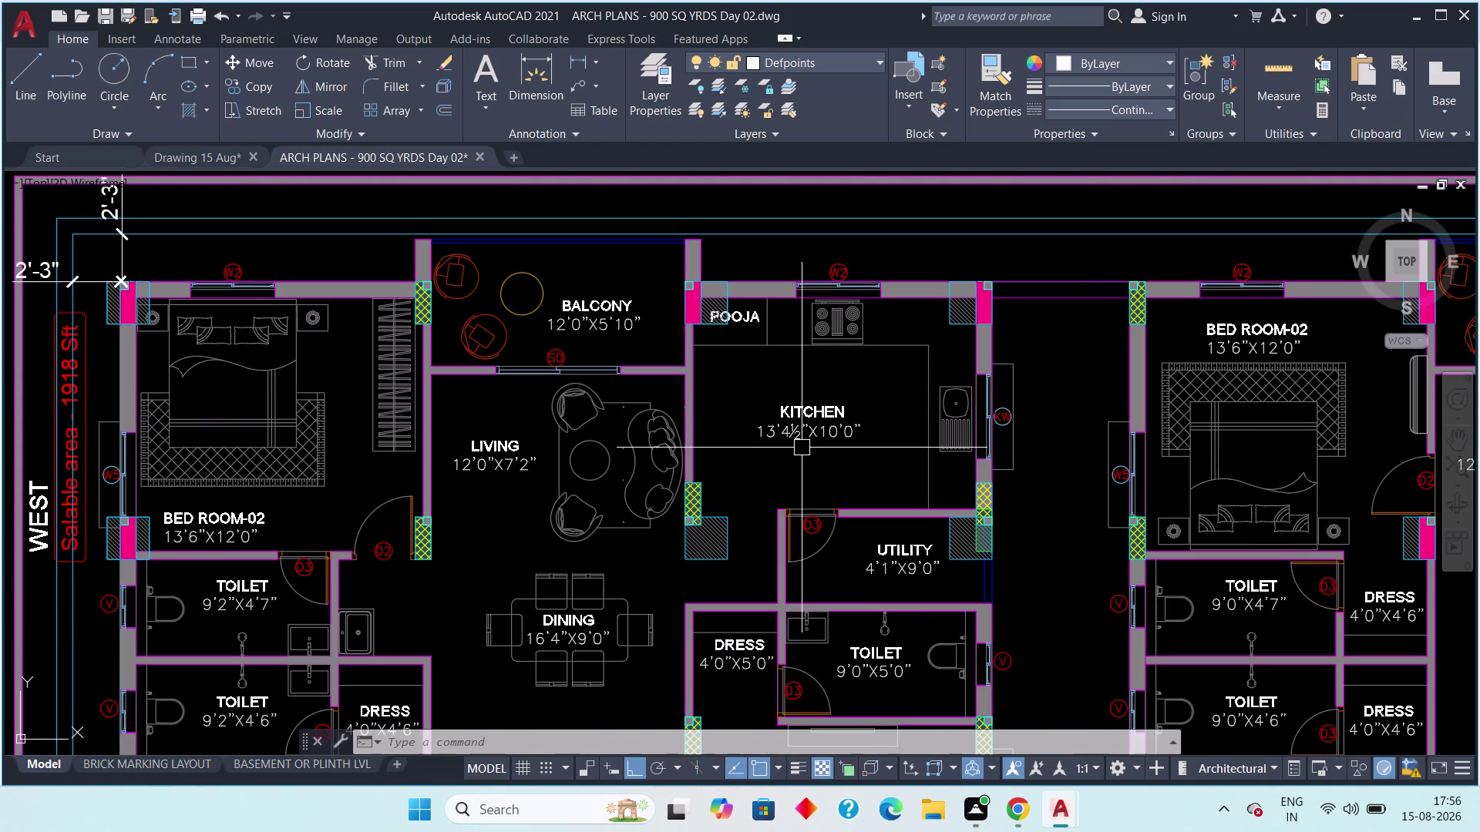
click(199, 156)
middle_drag(610, 372, 561, 346)
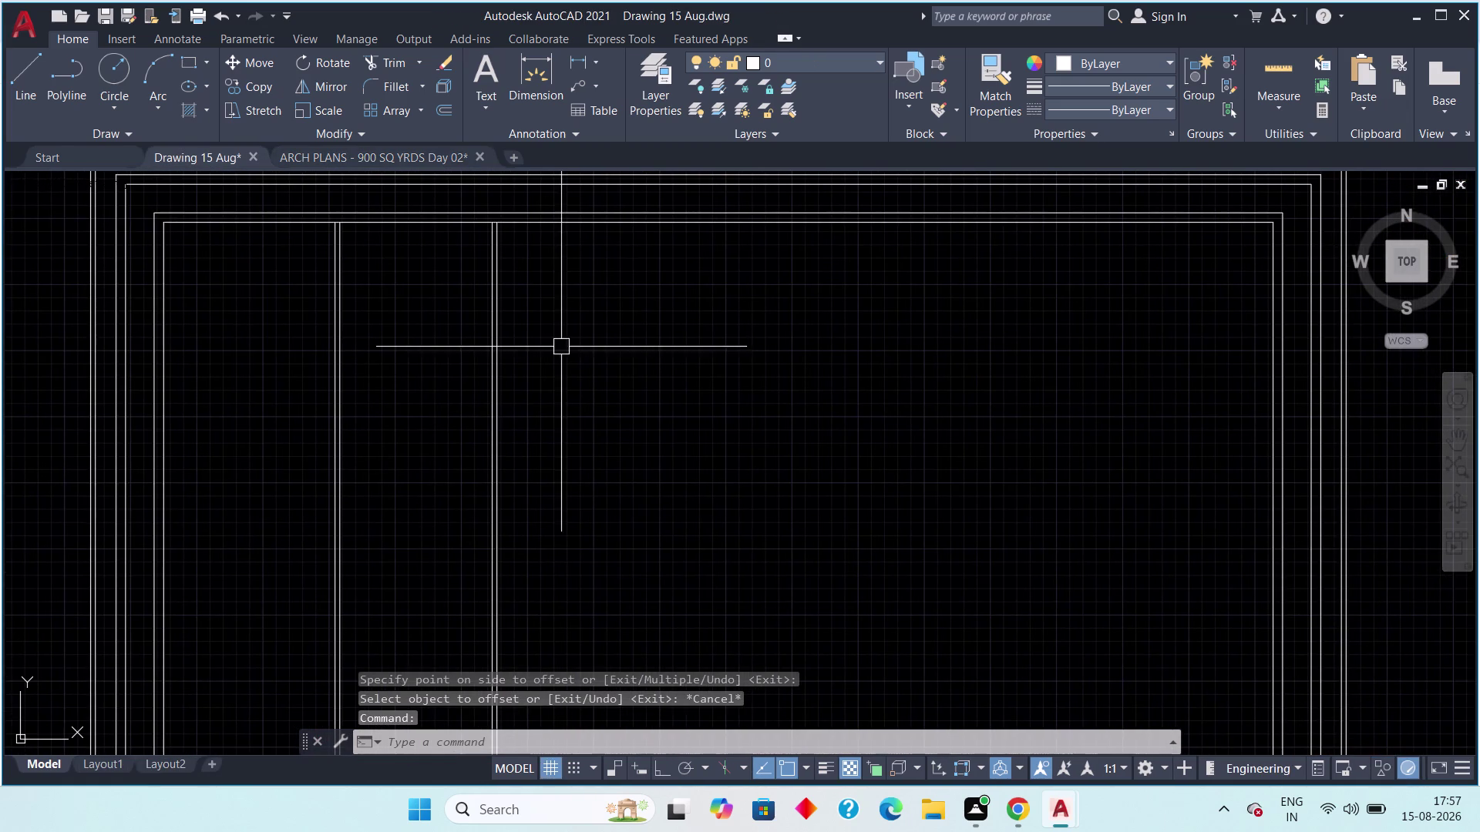
Offset the last wall thickness line 13'4.5" to the right for the kitchen width.
key(Escape)
text(o)
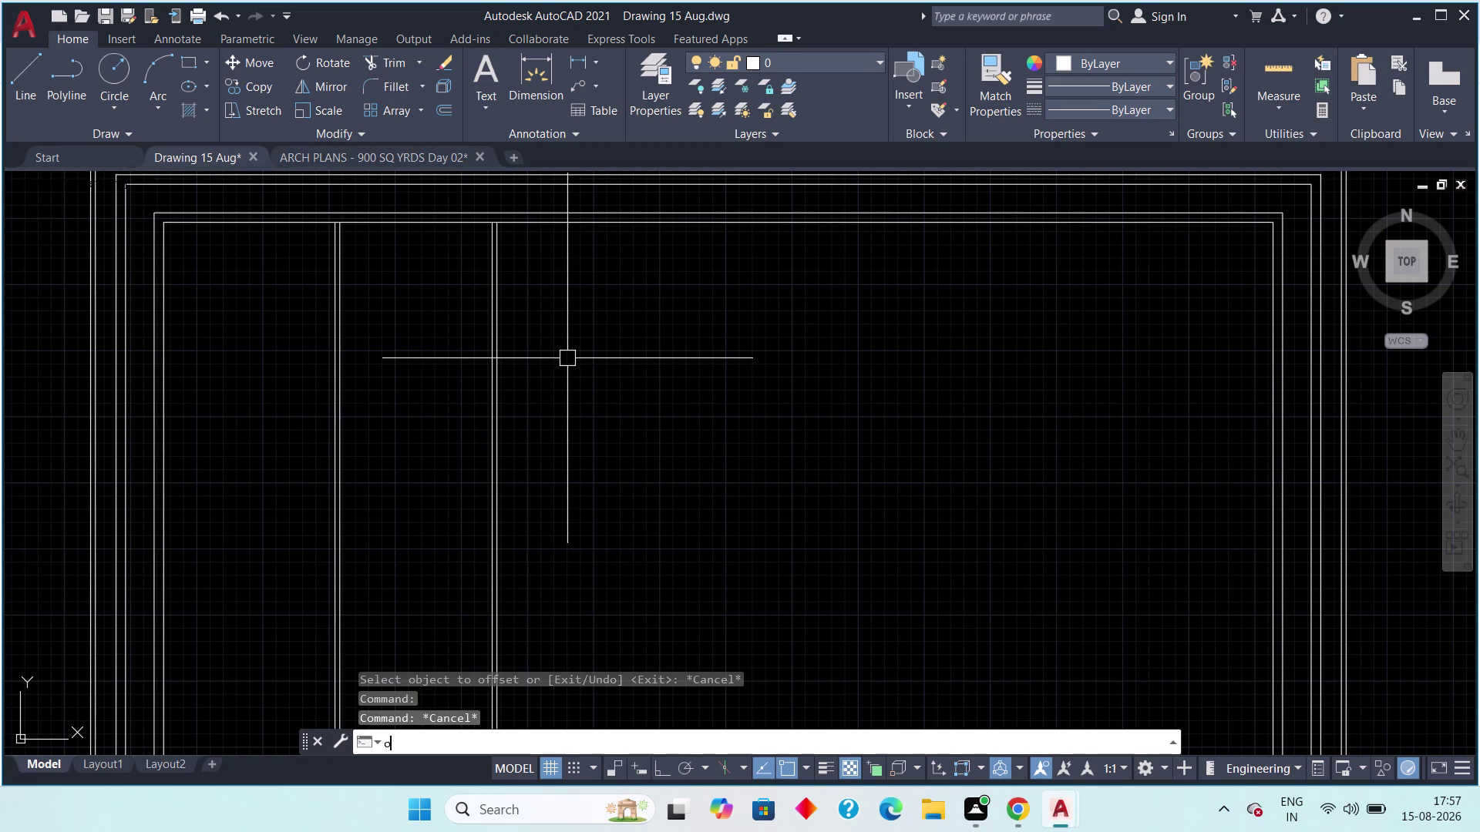
text(ff 13)
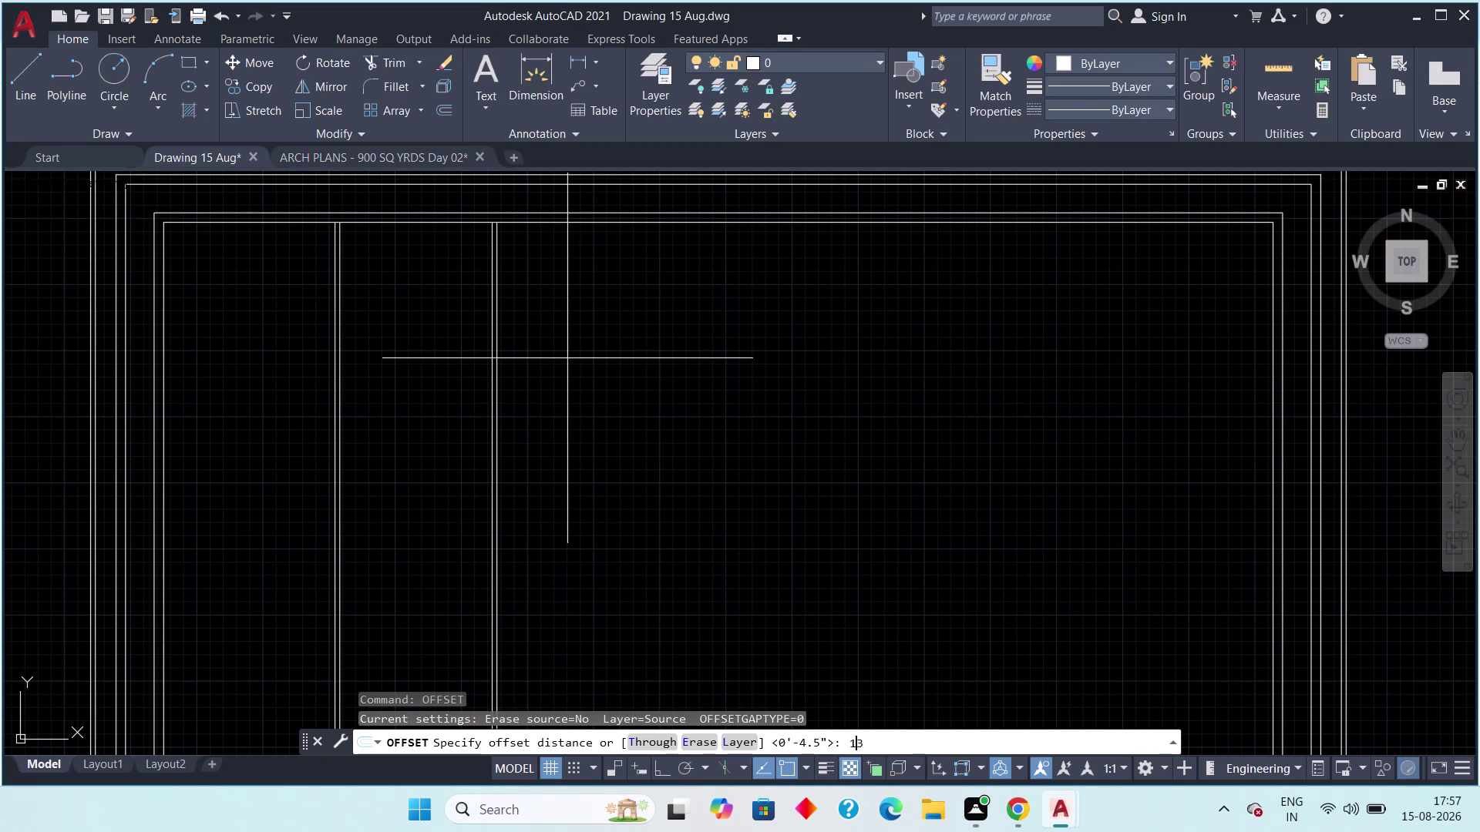
text('4.5)
text(")
key(space)
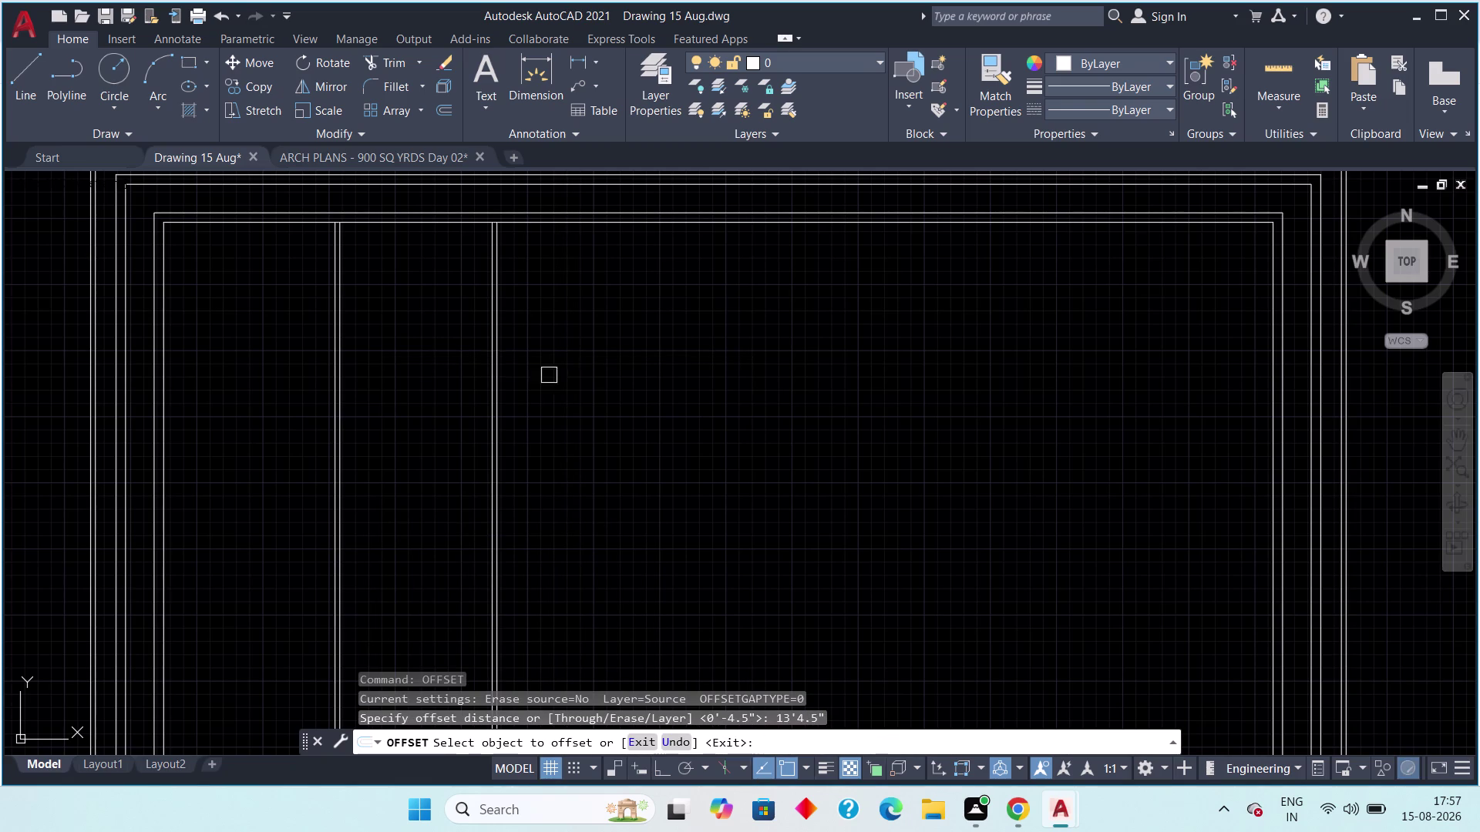
click(502, 423)
click(588, 416)
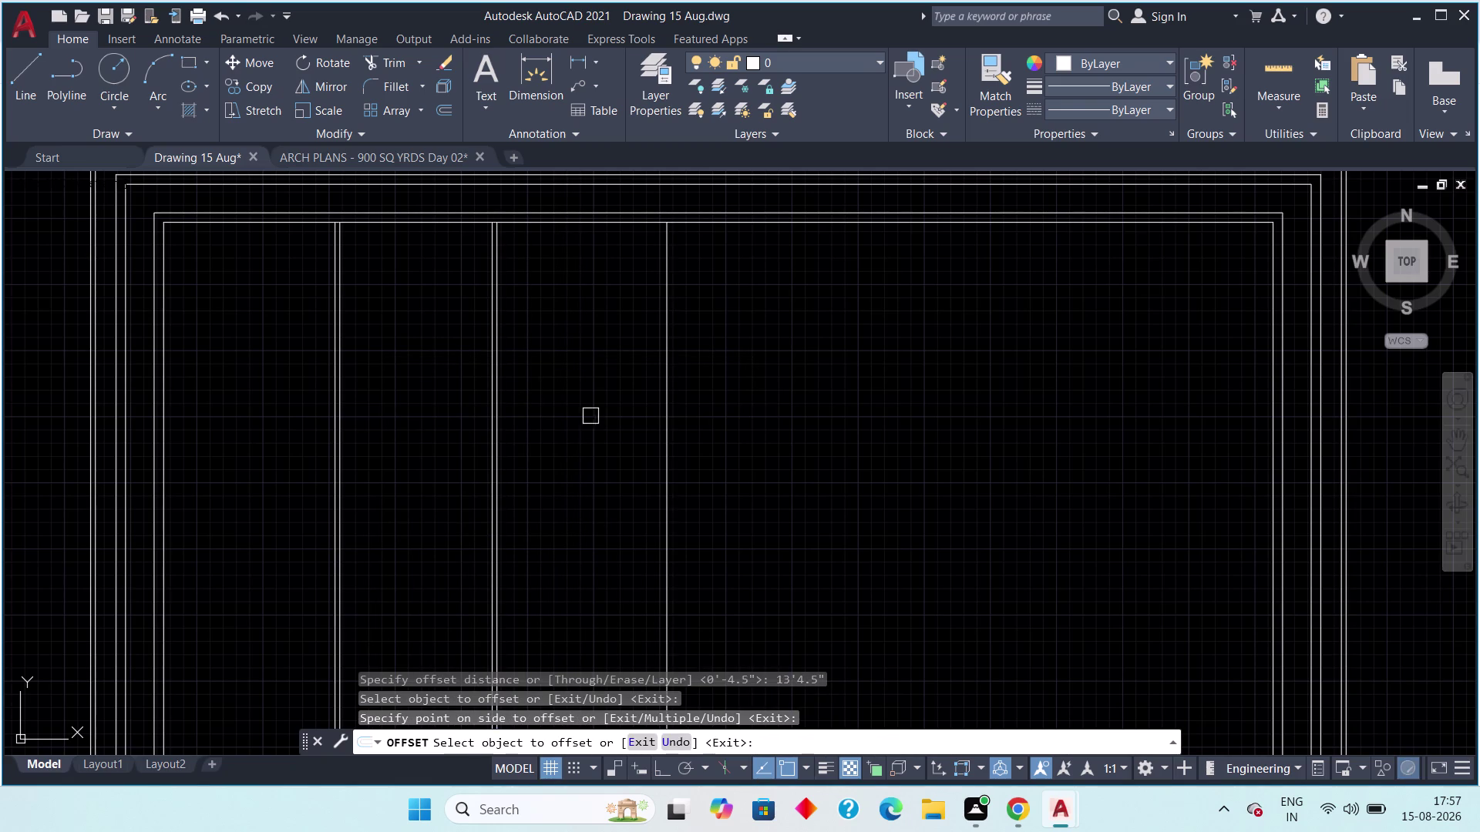
key(Escape)
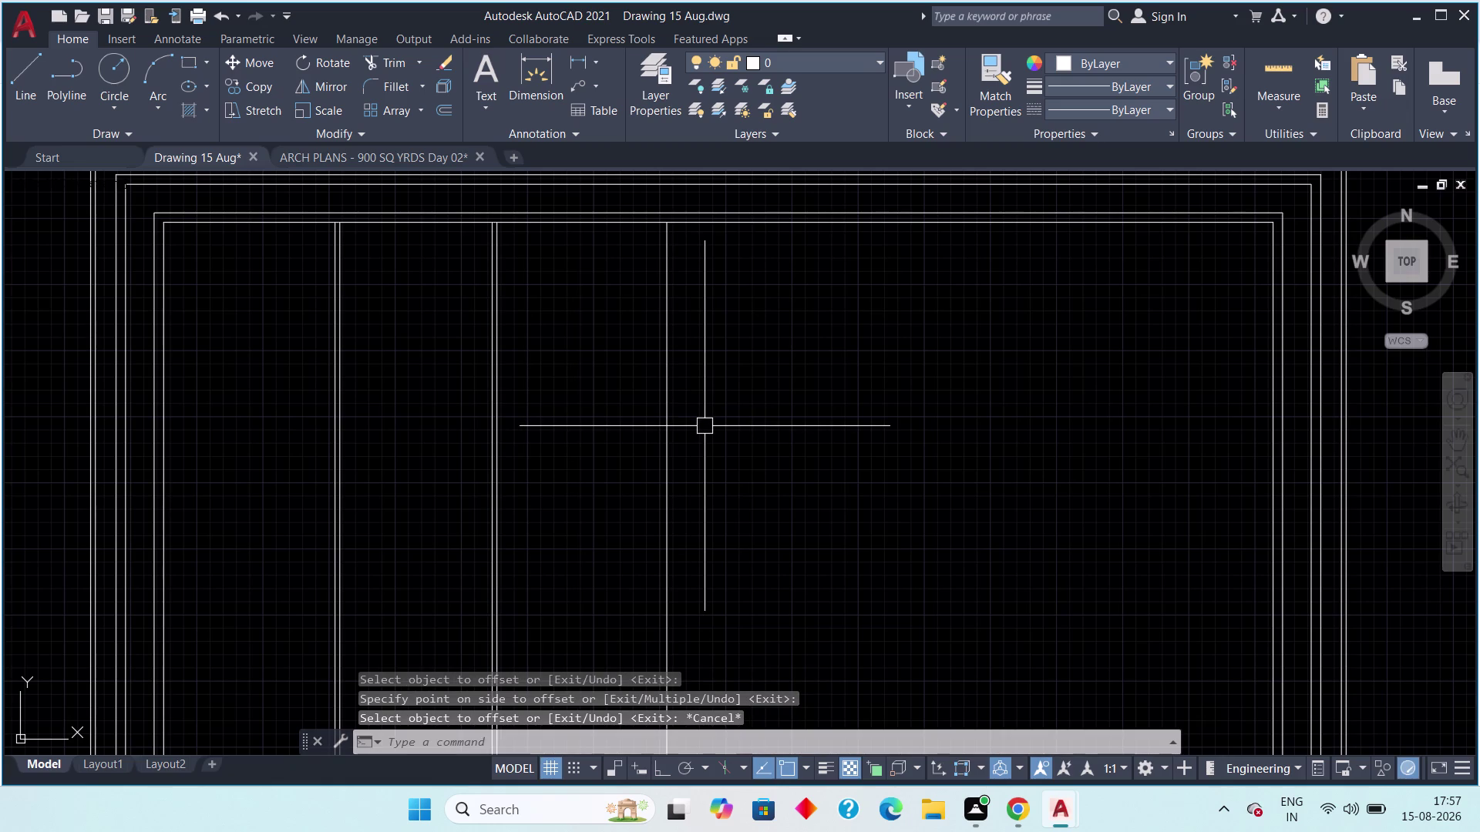
Add a 4.5" wall-thickness line to the right of the new kitchen wall line.
key(space)
text(4.5")
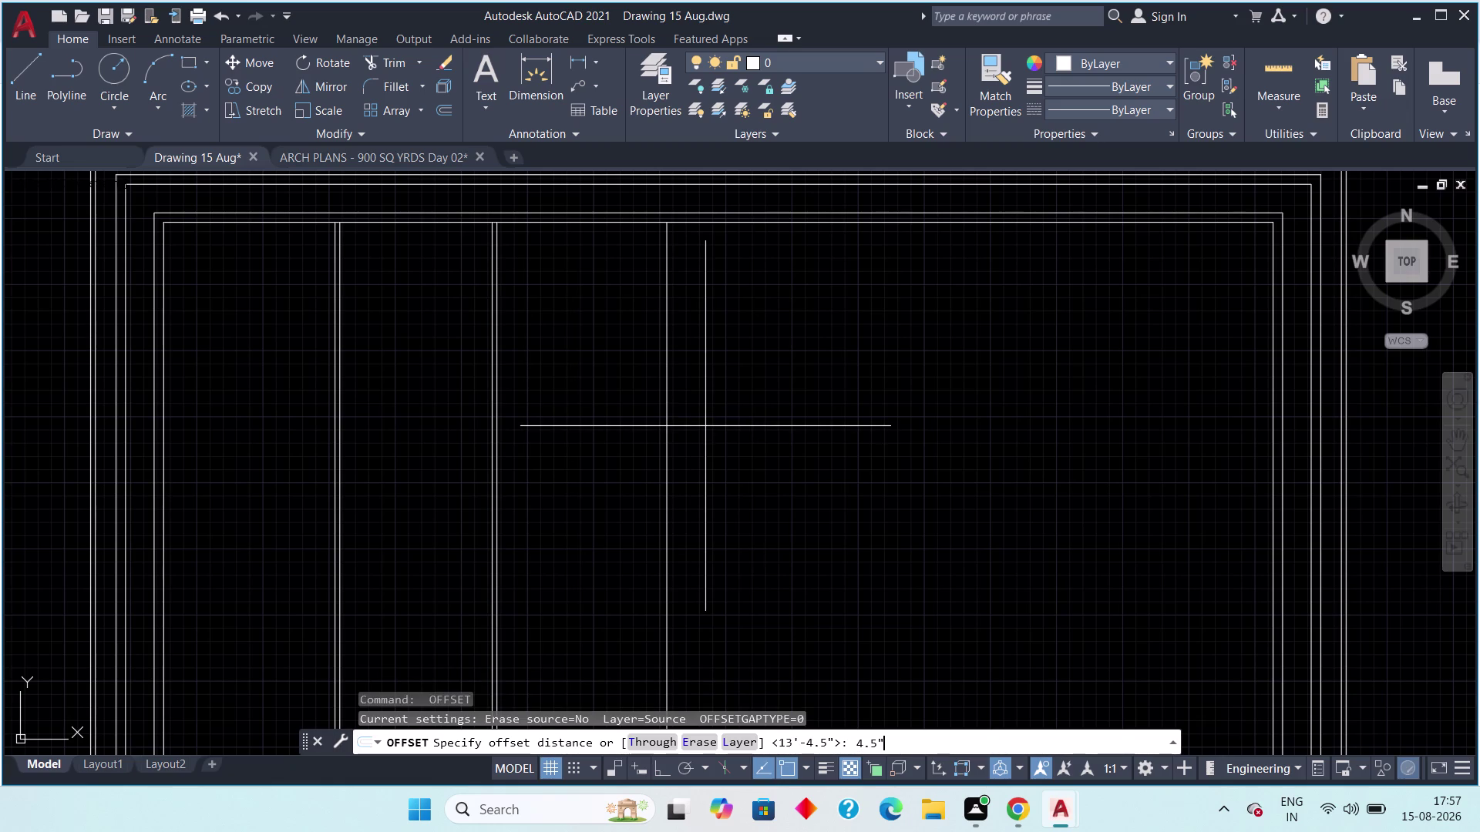
key(space)
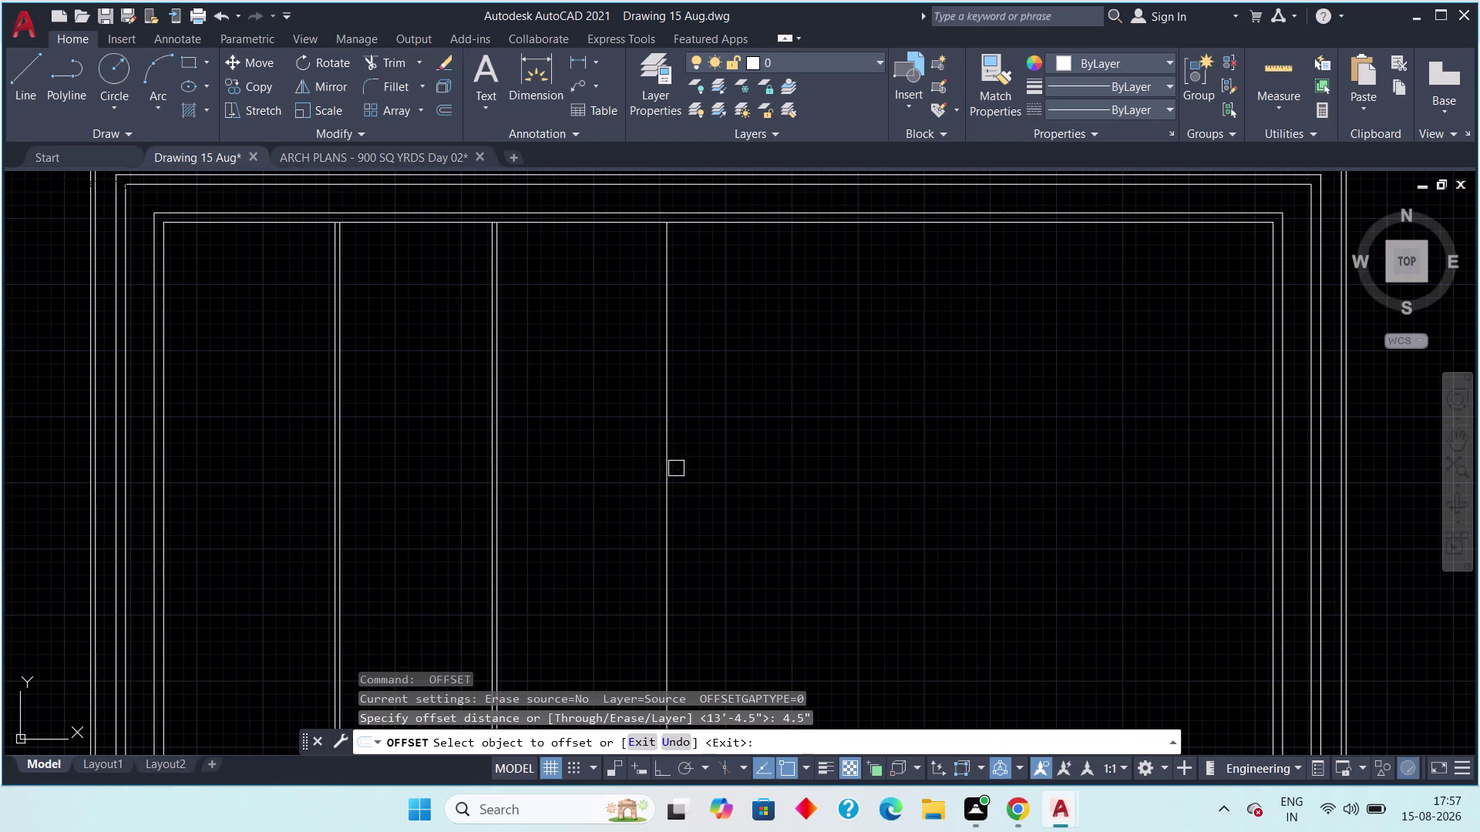
drag(671, 481, 684, 483)
click(736, 477)
key(Escape)
key(Escape)
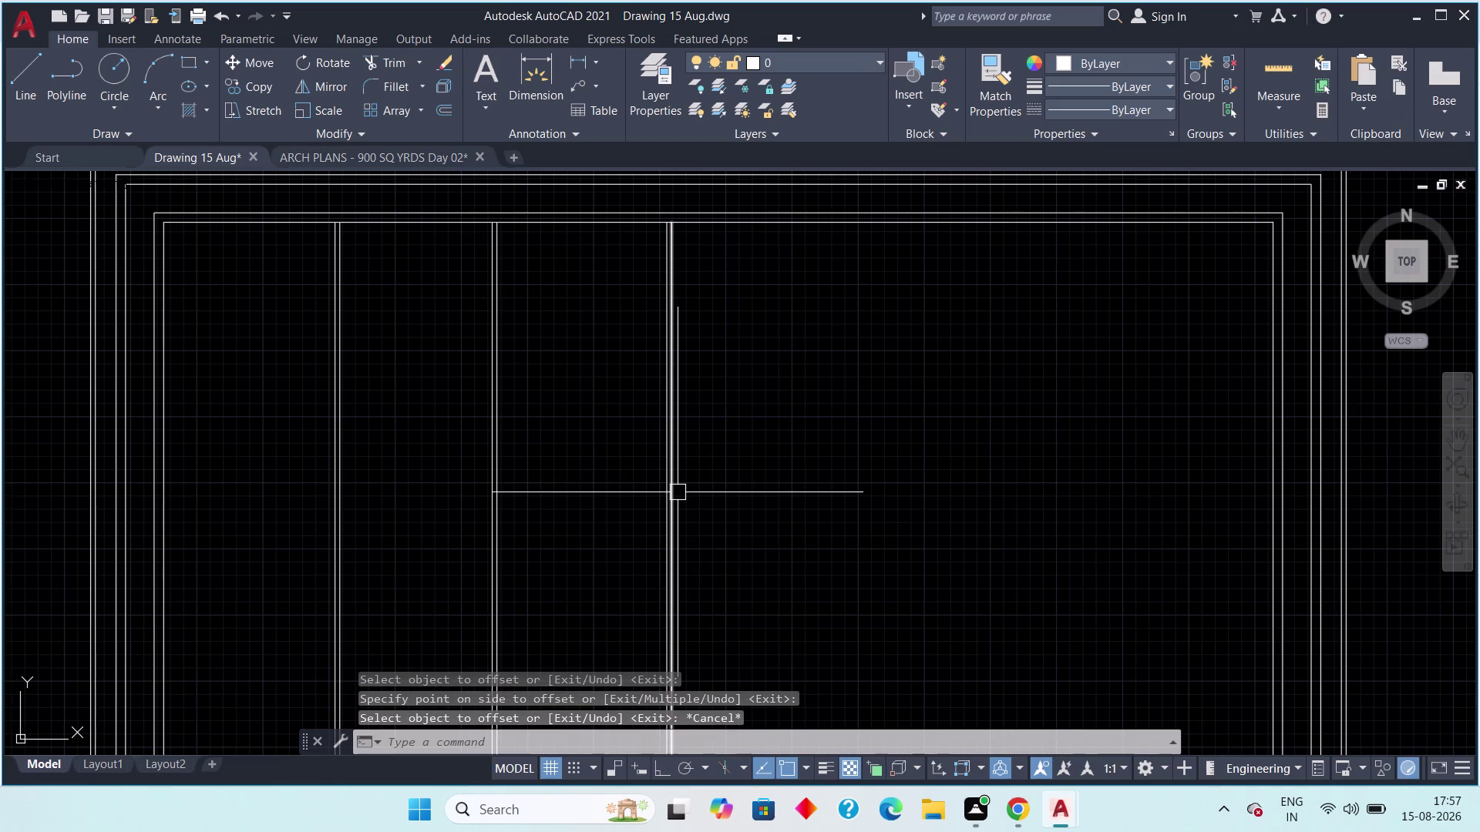